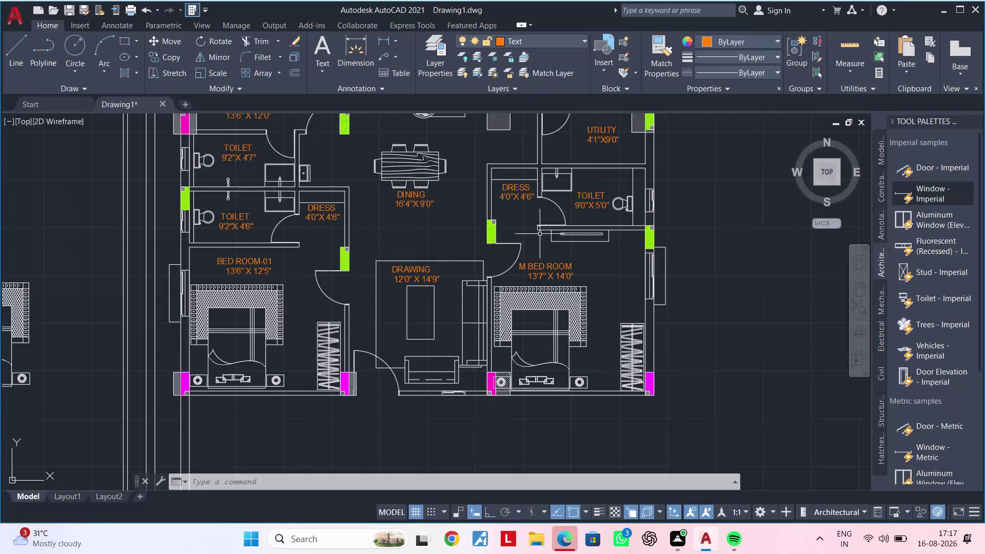
Pan the floor plan toward the Bed Room-02 area and clear any active command.
middle_drag(421, 238, 437, 340)
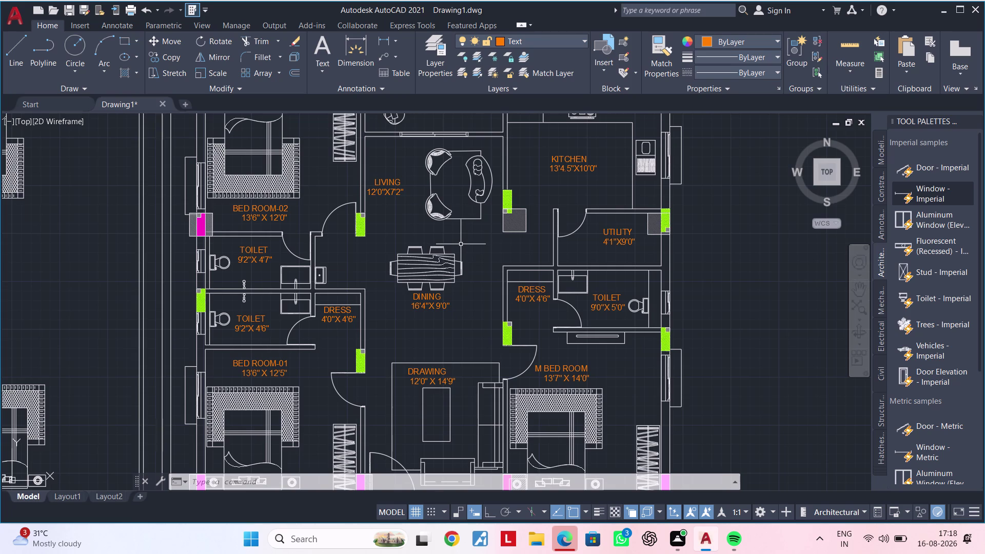
middle_drag(460, 220, 446, 181)
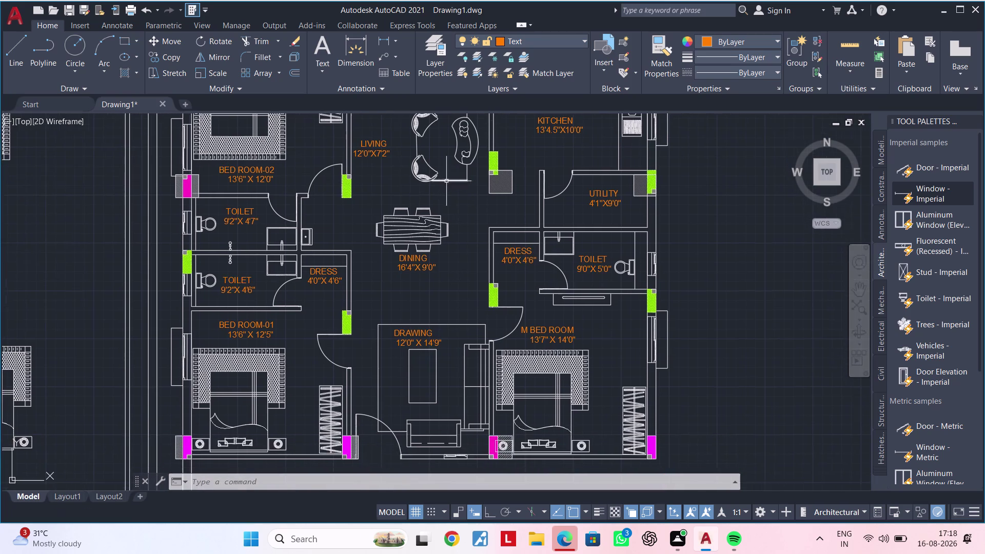
scroll(down, 3)
middle_drag(450, 196, 431, 259)
scroll(up, 3)
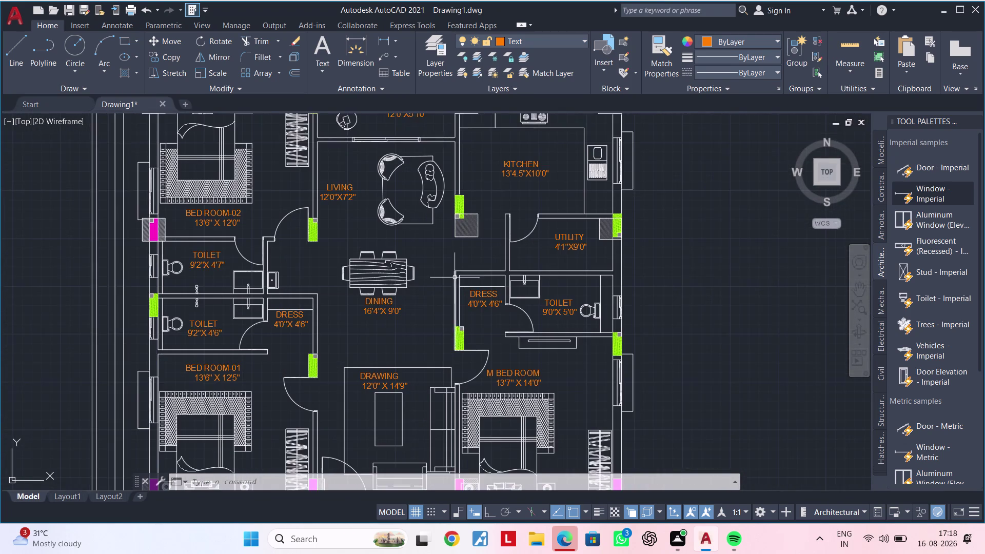
middle_drag(451, 277, 467, 233)
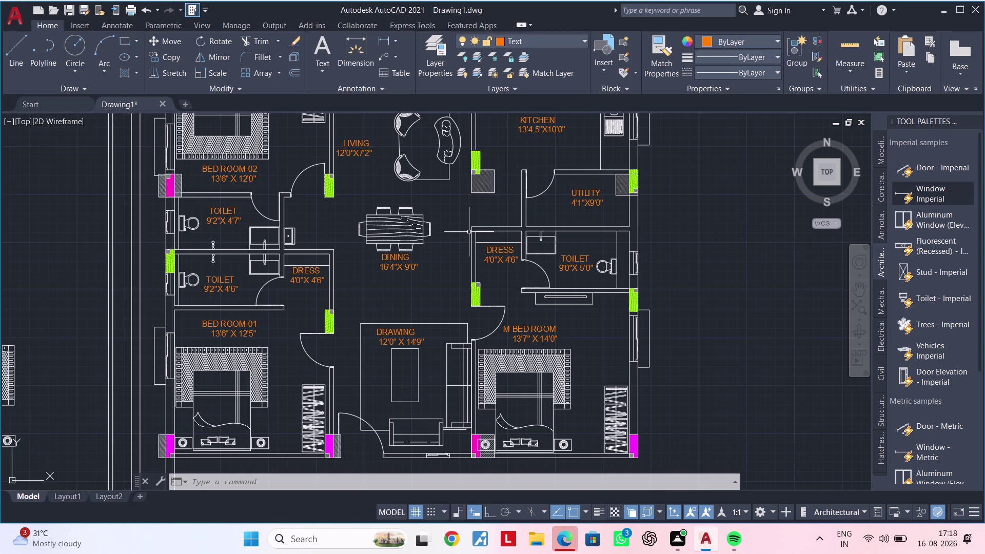
middle_drag(349, 222, 416, 240)
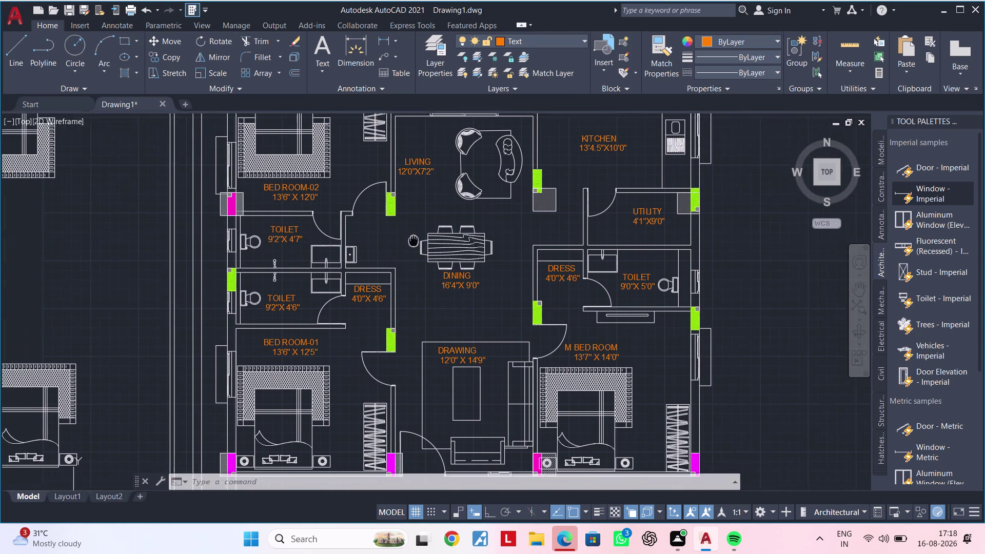
middle_drag(416, 240, 430, 238)
middle_drag(429, 237, 401, 232)
scroll(up, 3)
key(Escape)
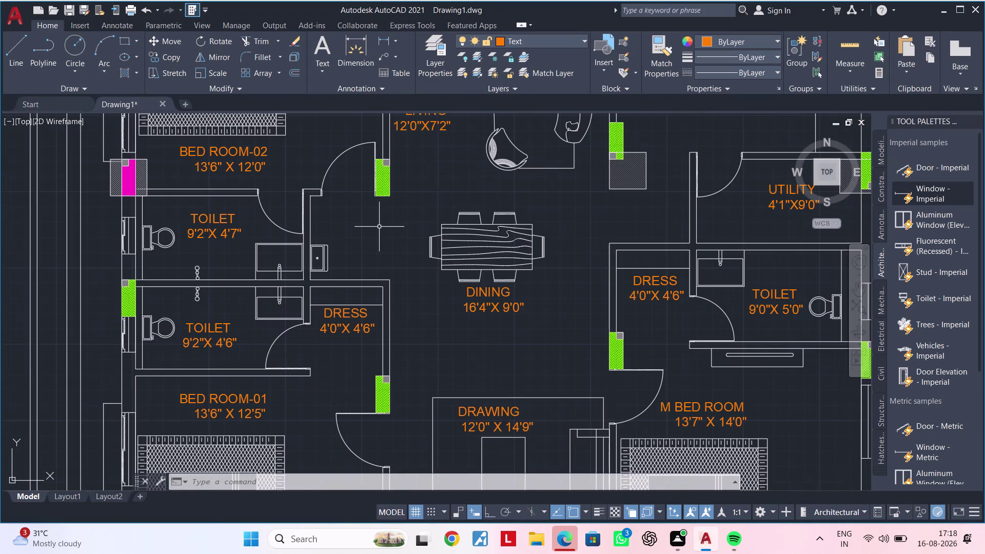
key(Escape)
key(Escape)
key(Escape)
key(Escape)
key(Escape)
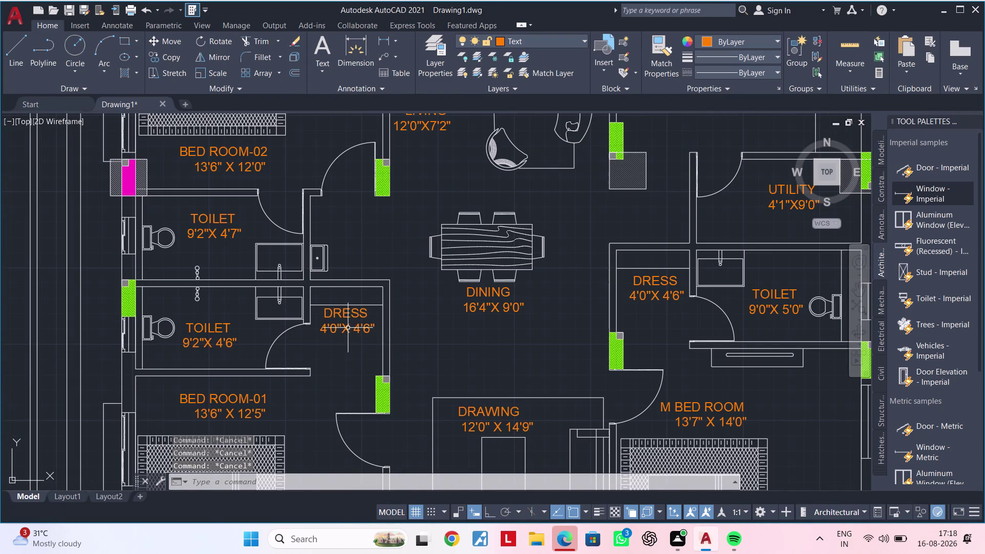
Copy the DRESS room label (CO) to beside the Bed Room-02 door.
click(346, 317)
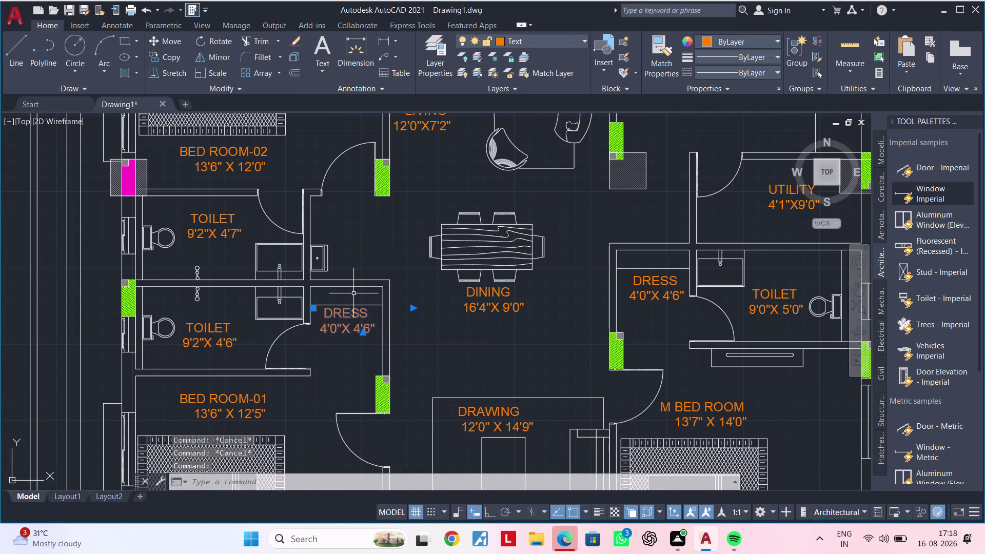
text(CO)
key(space)
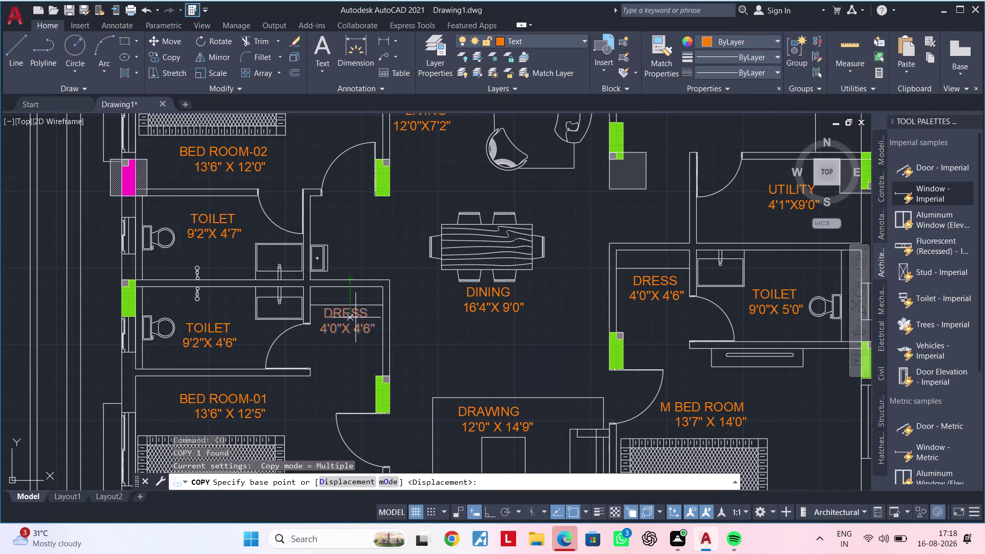
click(352, 323)
scroll(up, 3)
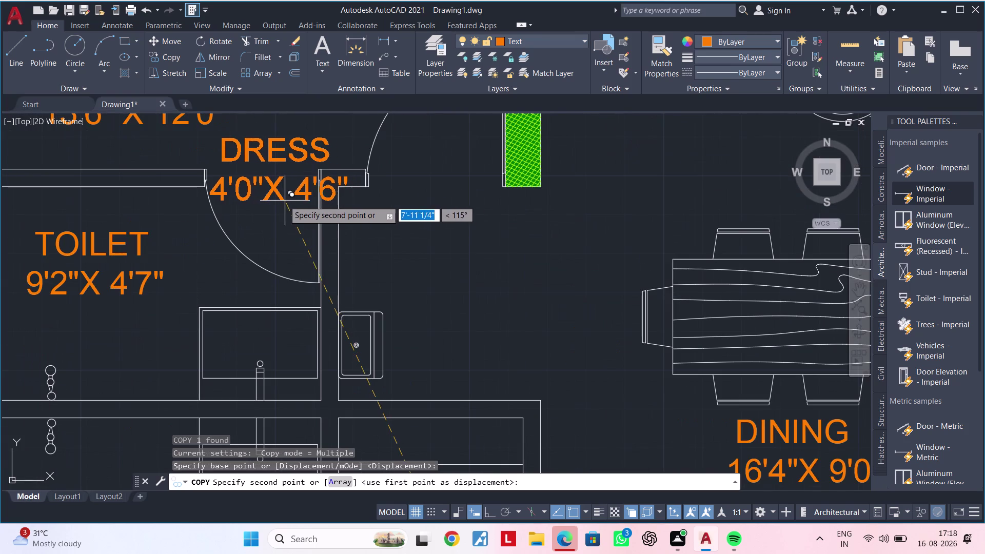
click(281, 199)
key(Escape)
key(Escape)
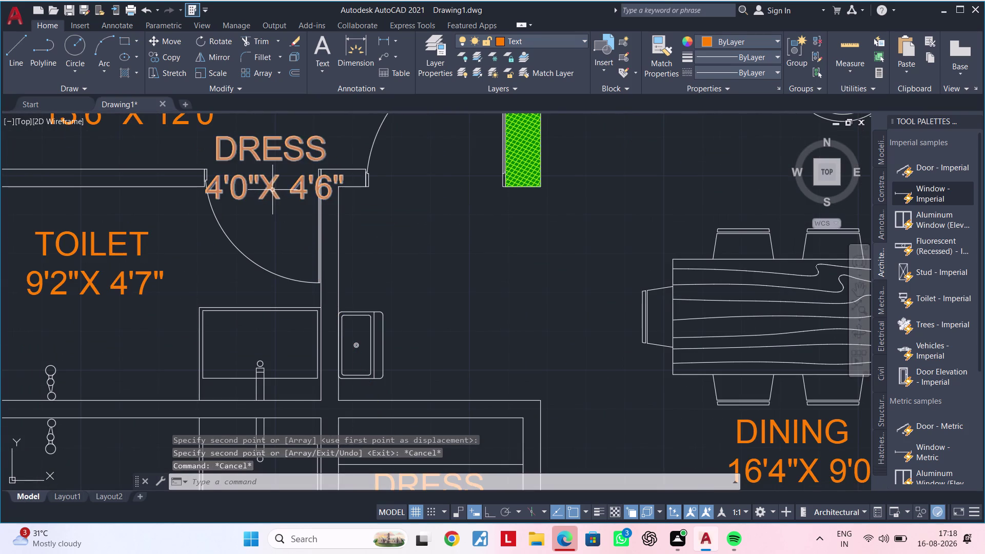
Edit the copied label's text to read 'D2'.
double_click(272, 189)
click(344, 187)
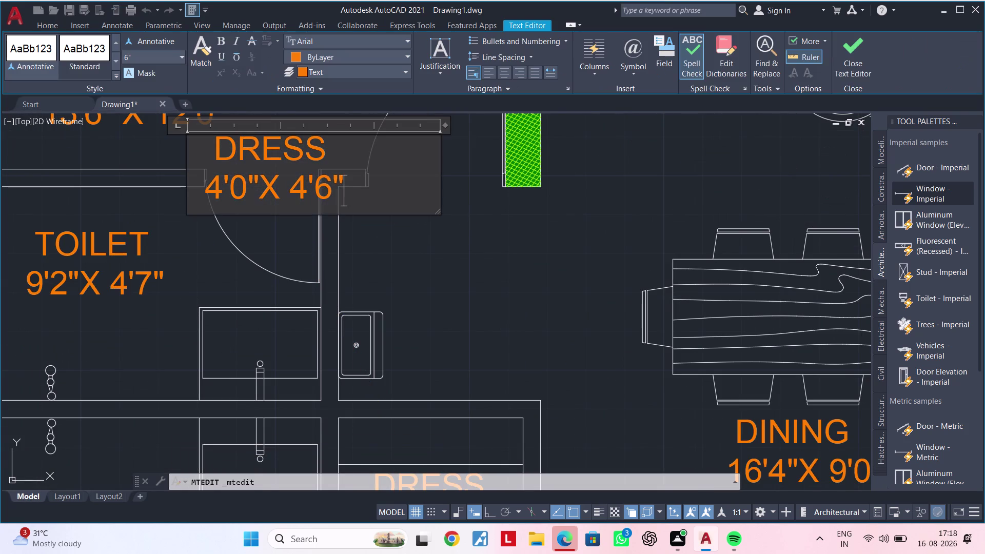
key(BackSpace)
key(BackSpace)
key(BackSpace)
key(BackSpace)
key(BackSpace)
key(BackSpace)
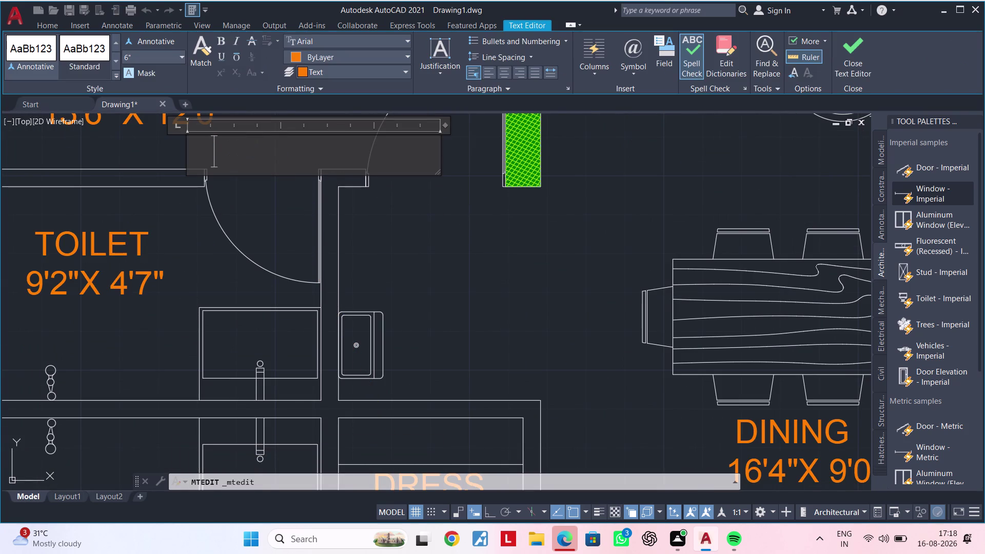
key(d)
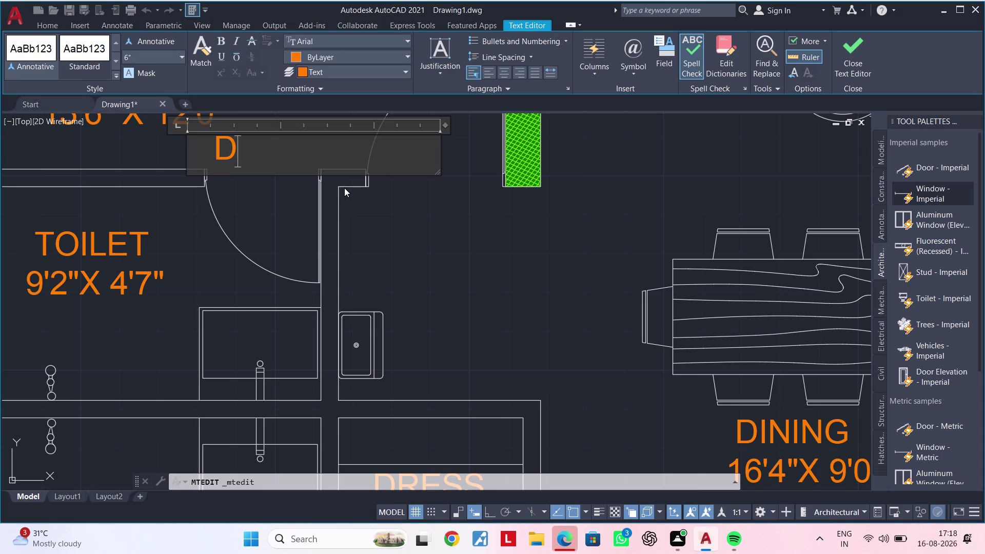
key(2)
click(289, 228)
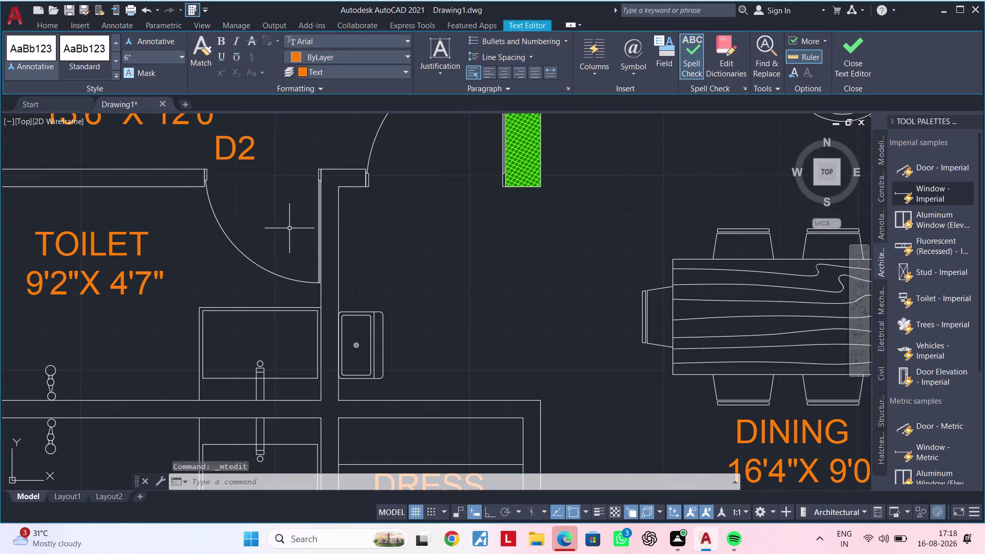
middle_drag(286, 213, 301, 279)
Move the D2 label into the Bed Room-02 door opening.
click(248, 217)
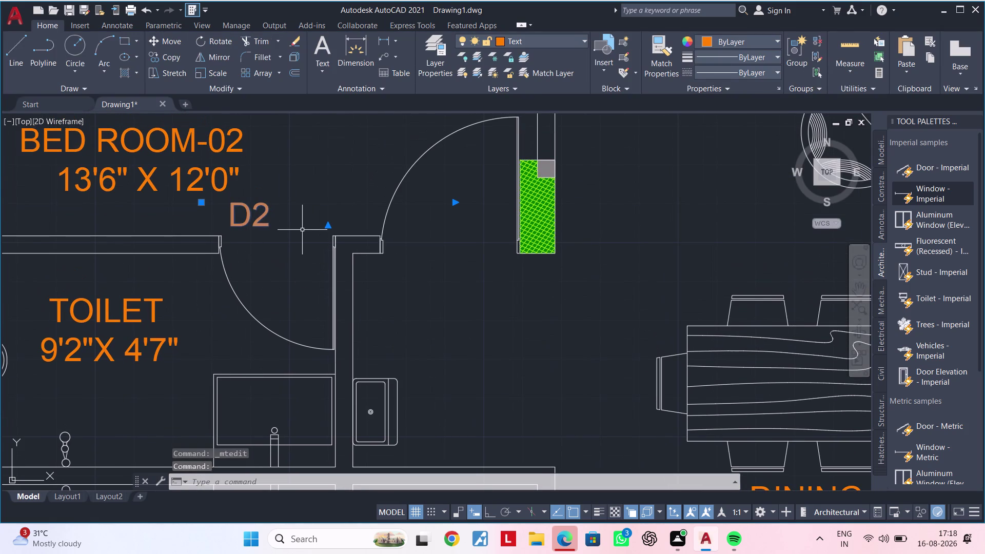
text(M)
key(space)
click(250, 218)
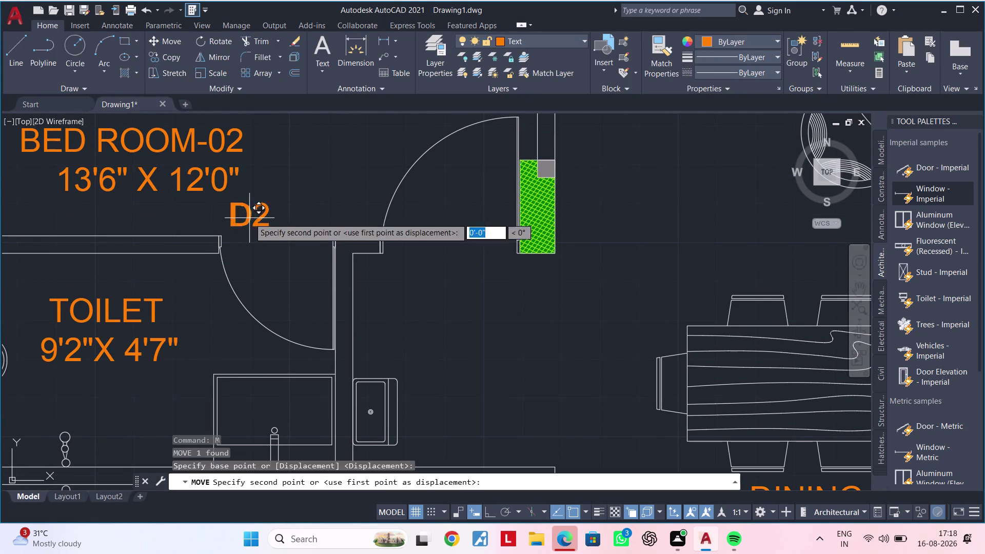
click(279, 241)
key(Escape)
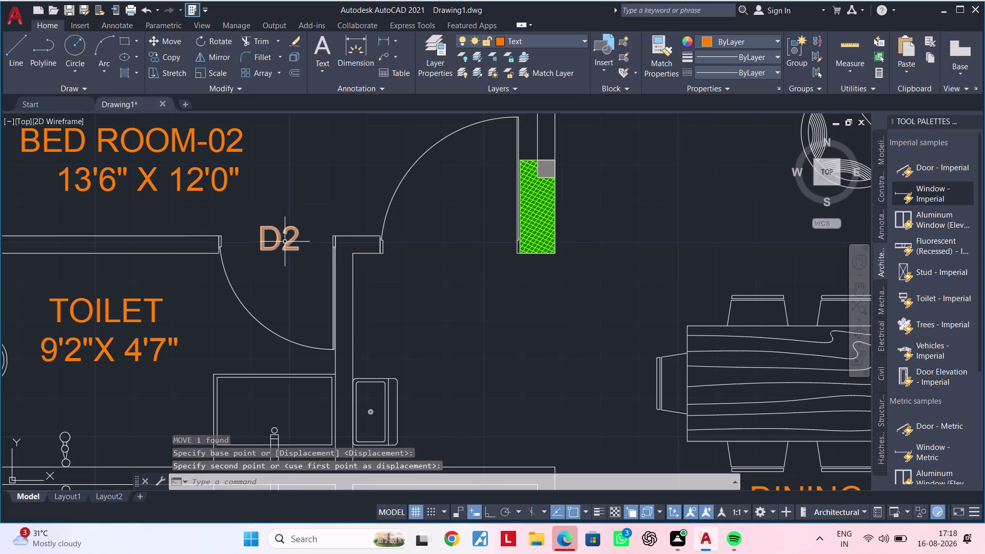
key(Escape)
Draw a circle centred on the D2 label to ring it.
text(C)
key(space)
click(282, 241)
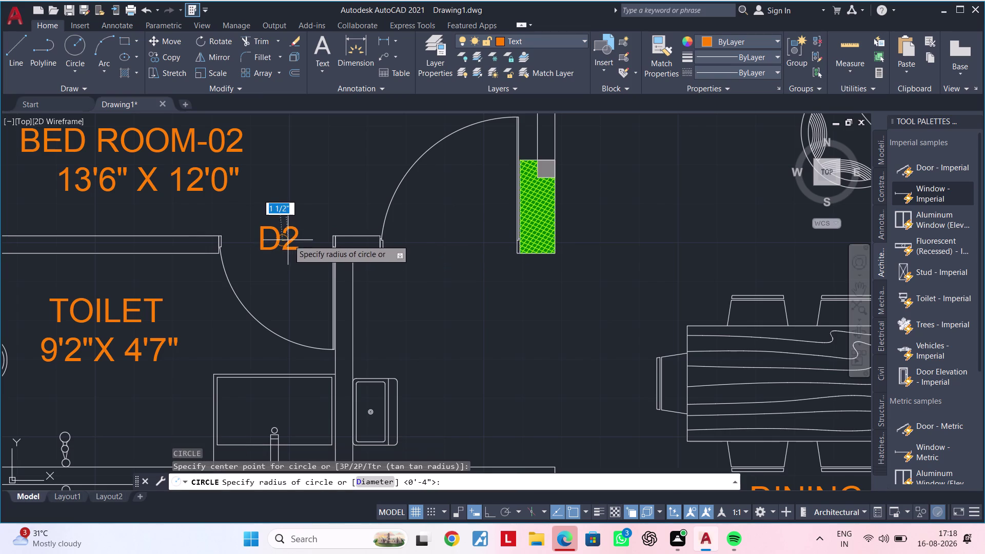
click(316, 239)
key(Escape)
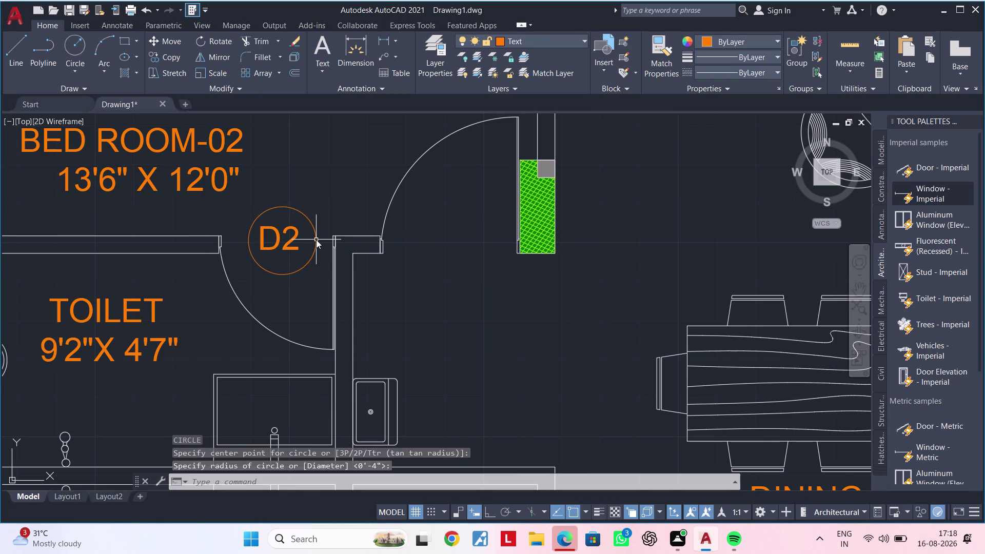
key(Escape)
middle_drag(308, 257, 290, 271)
key(Escape)
key(Escape)
Select the D2 text and circle, then start and cancel a block.
click(275, 257)
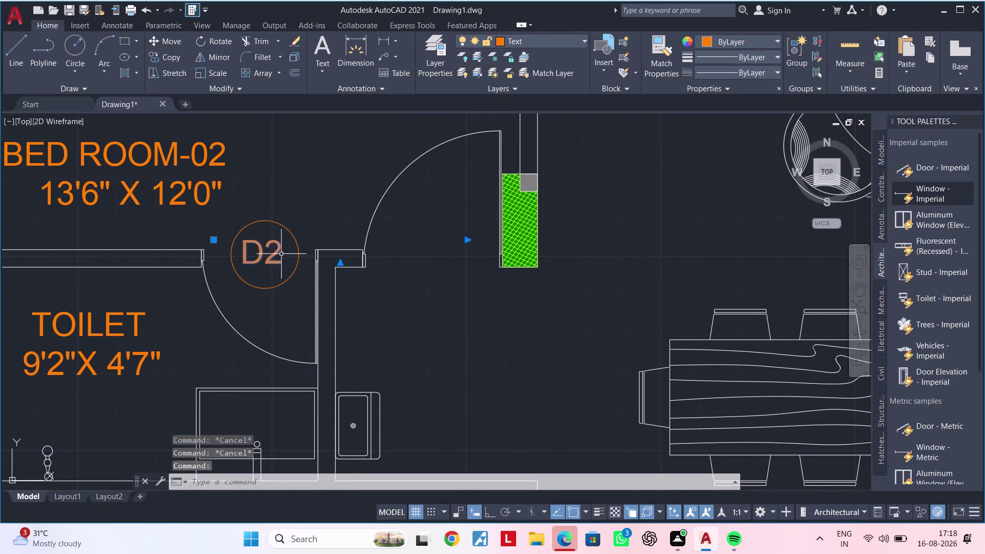
click(295, 239)
scroll(down, 3)
middle_drag(321, 226, 330, 198)
text(B)
key(space)
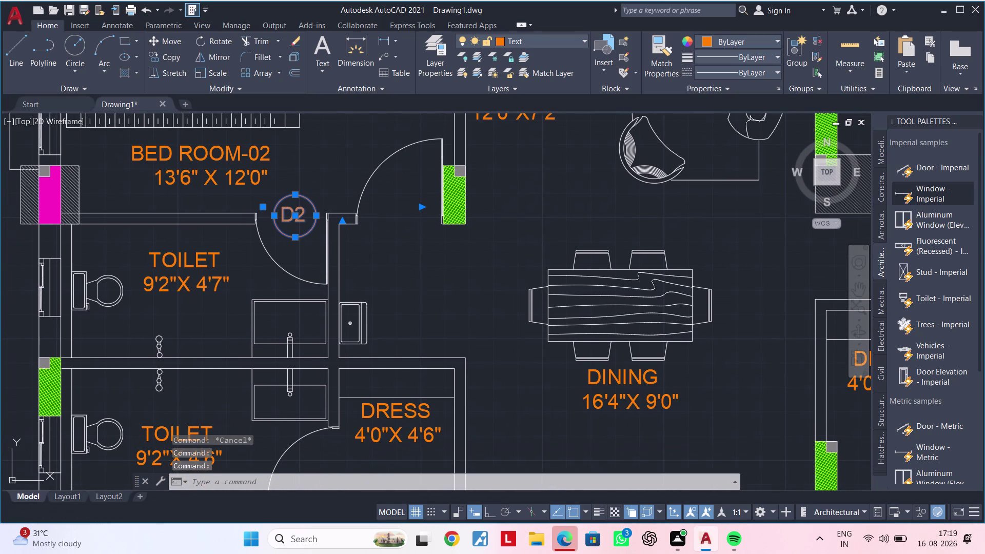
key(Escape)
key(Escape)
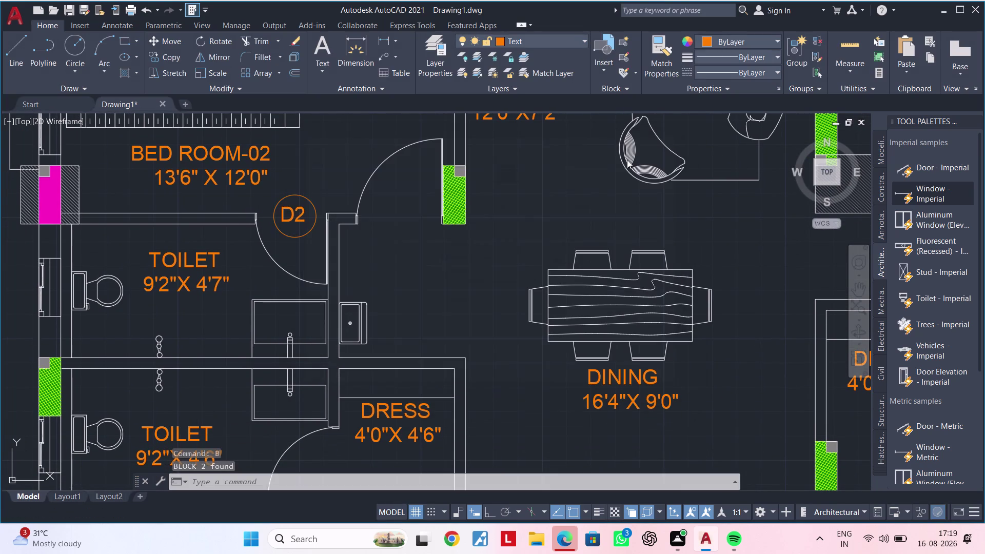
Try joining the D2 text and circle, then reselect both together.
click(322, 180)
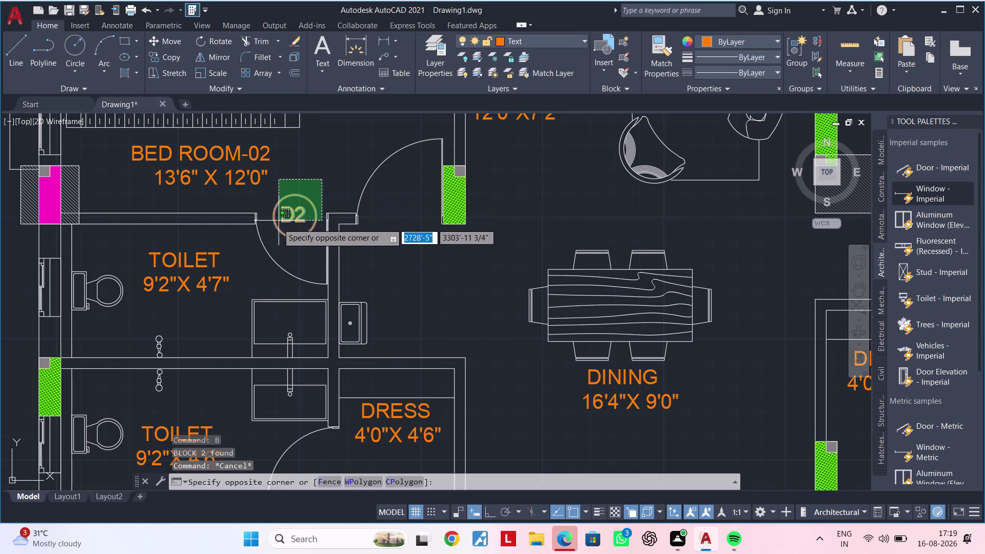
click(272, 241)
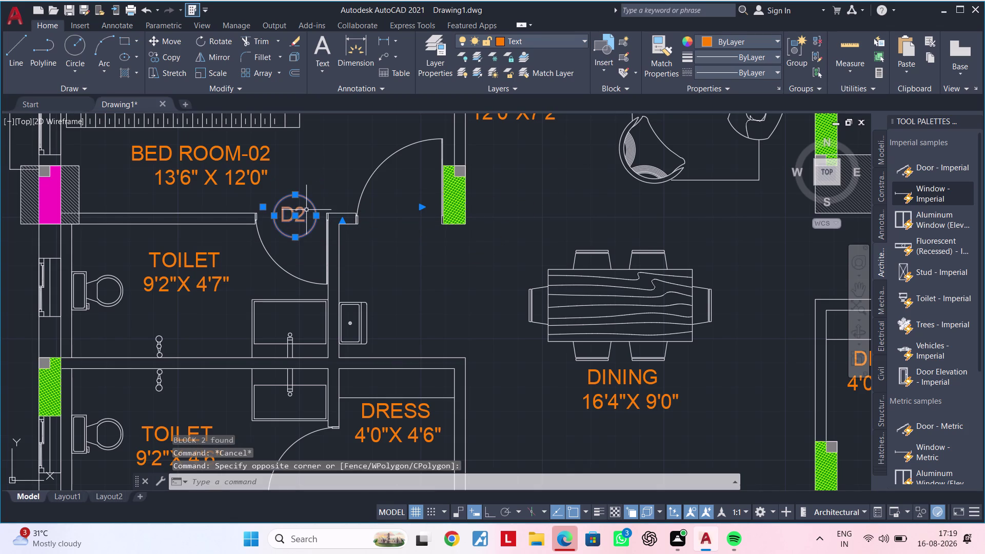
text(J)
key(space)
click(325, 182)
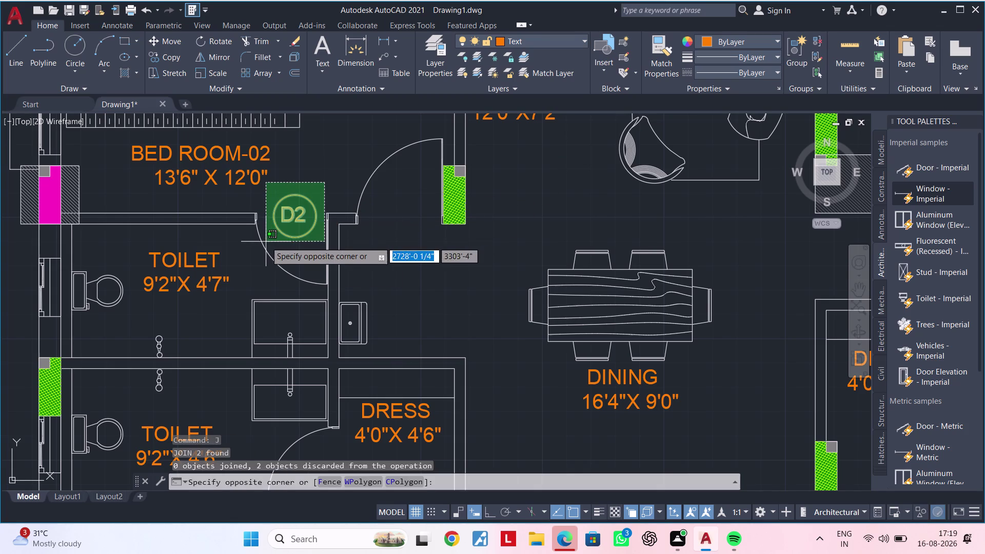
click(273, 239)
scroll(down, 3)
middle_drag(334, 195, 308, 207)
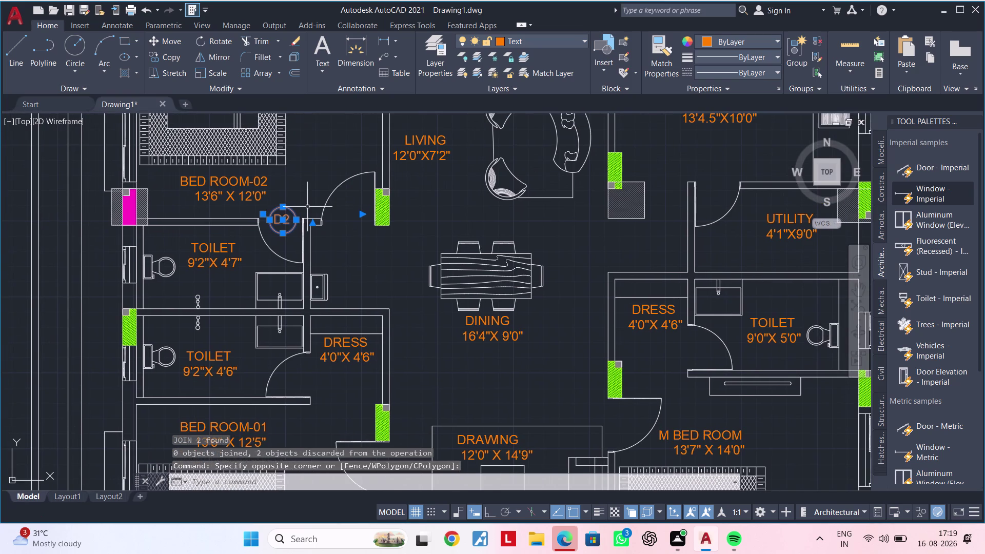
key(Escape)
middle_click(301, 212)
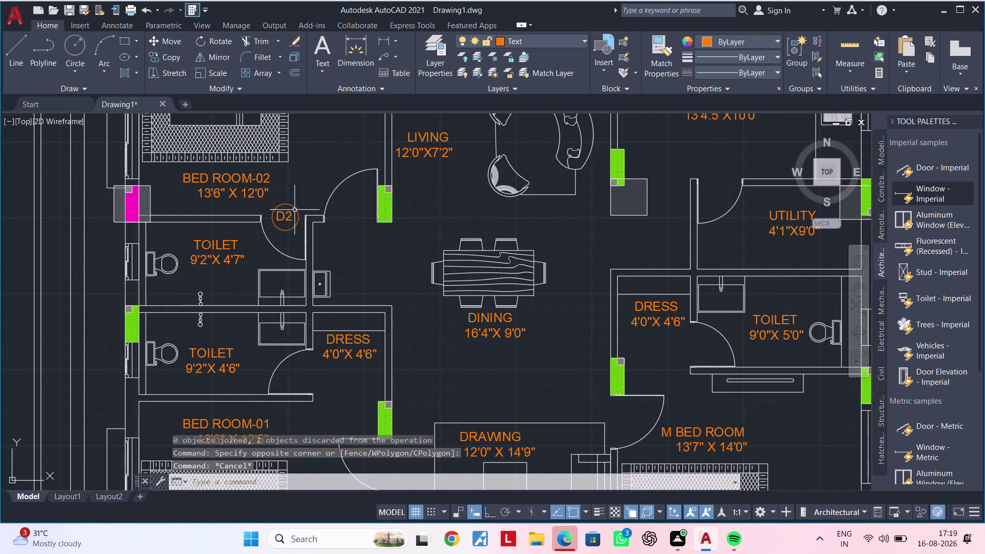
click(291, 212)
click(295, 207)
middle_drag(323, 193, 310, 194)
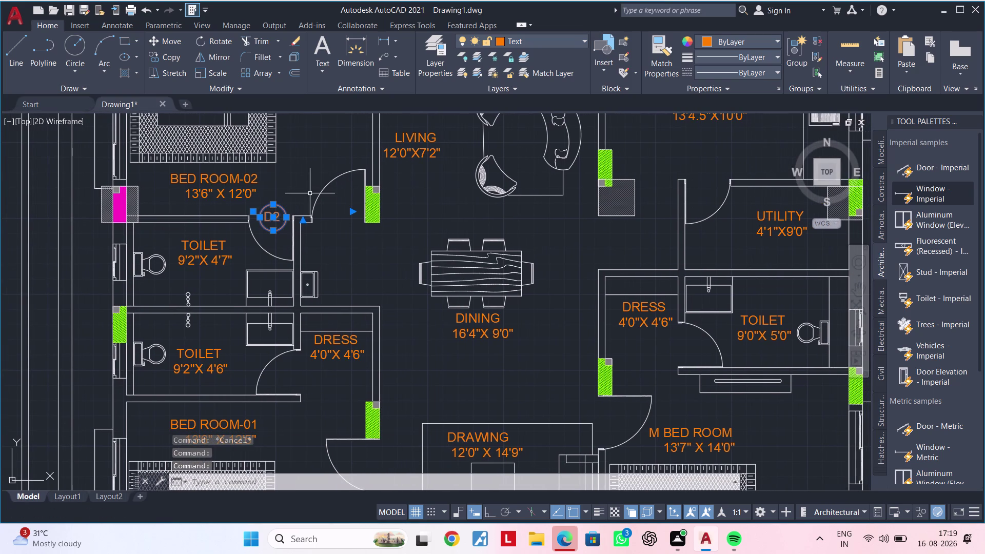
Copy the D2 tag from its circle edge to the living room door.
key(m)
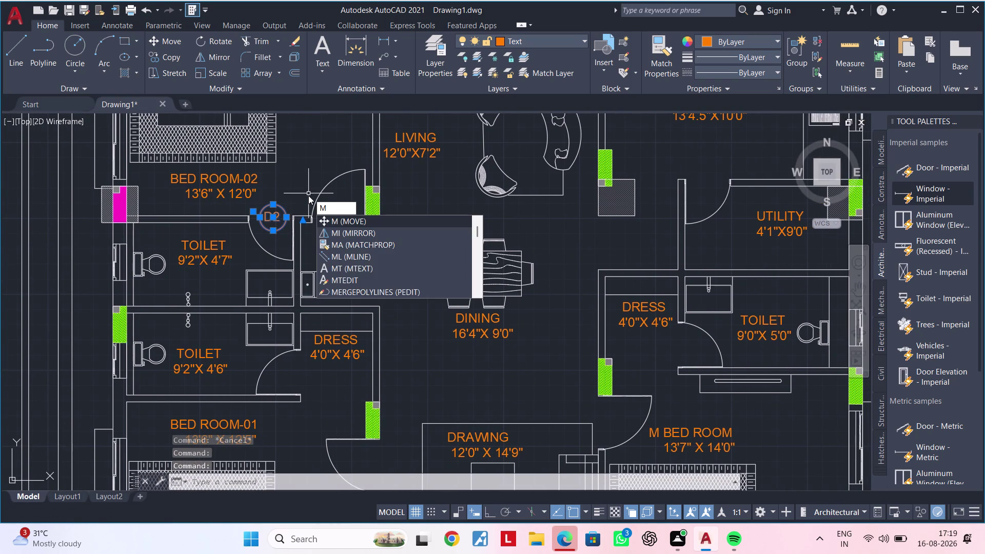
key(BackSpace)
key(c)
text(O)
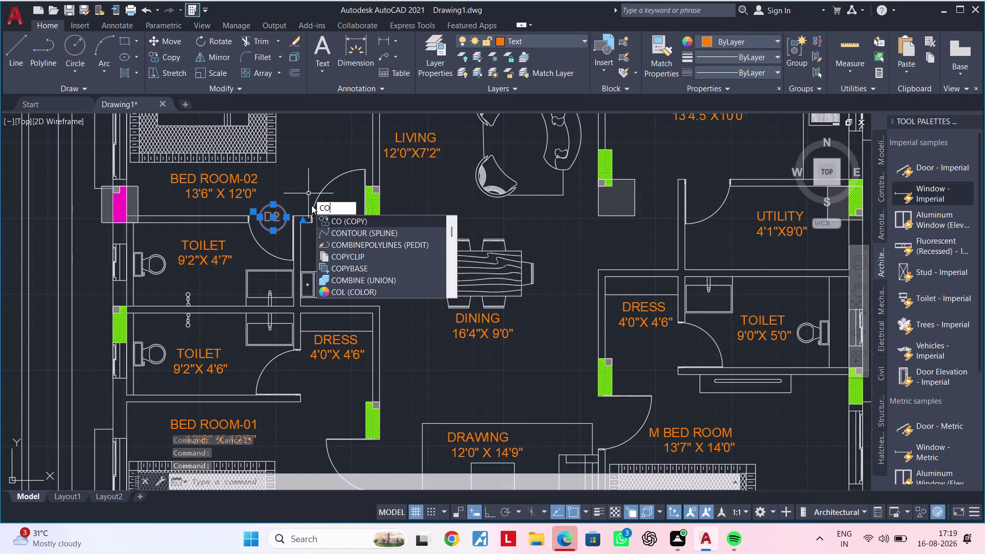
key(space)
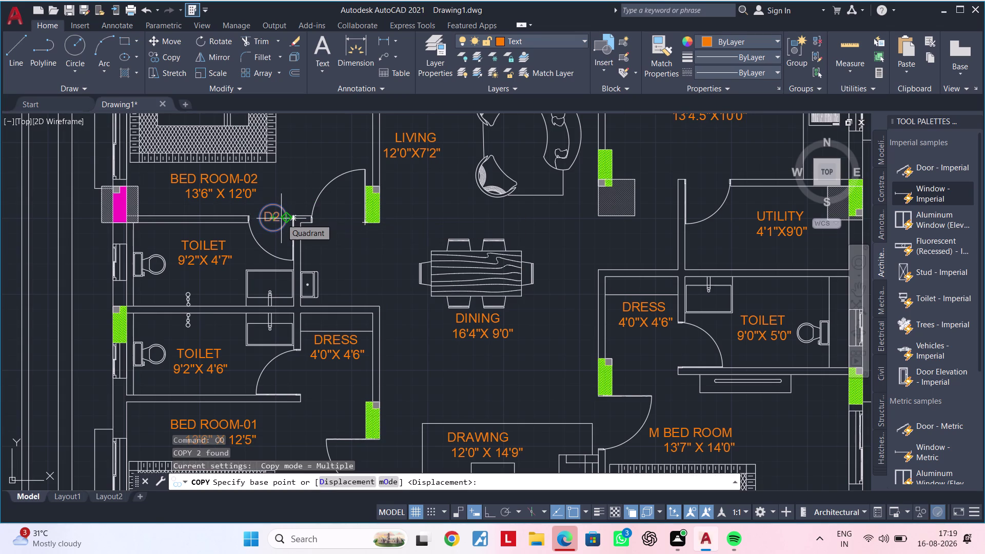
click(280, 222)
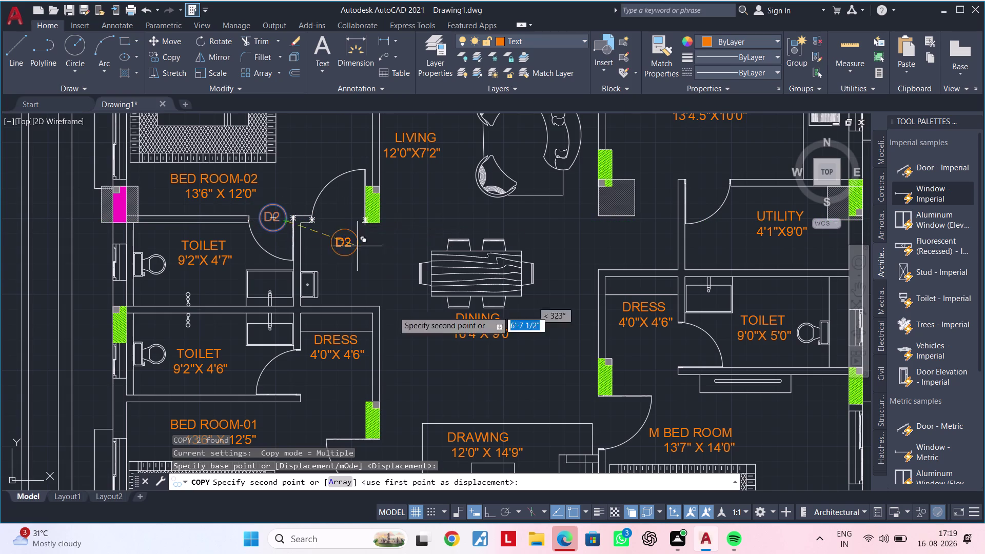
scroll(up, 3)
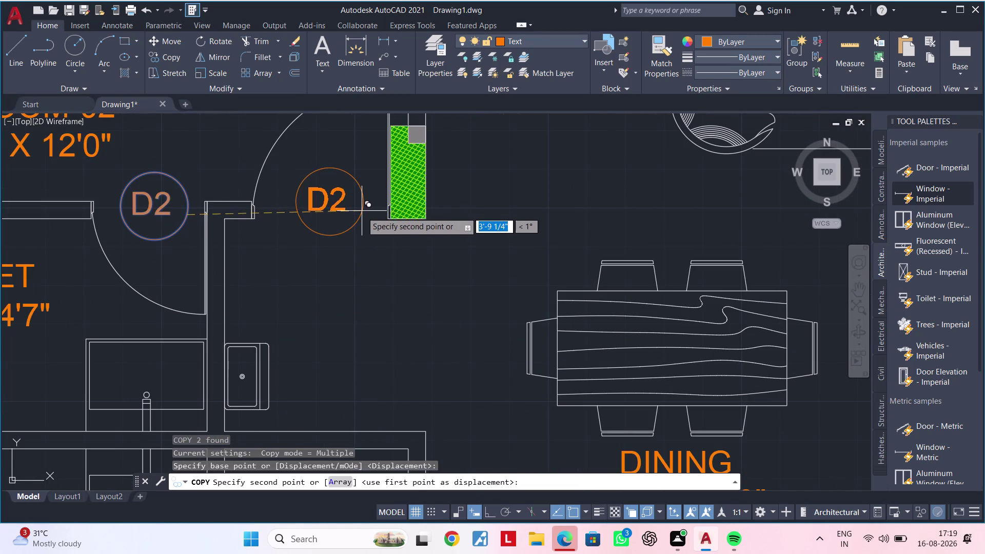
click(363, 213)
Place D2 tag copies at the dress room, drawing room and M Bed Room doors.
middle_drag(375, 294, 386, 204)
scroll(down, 3)
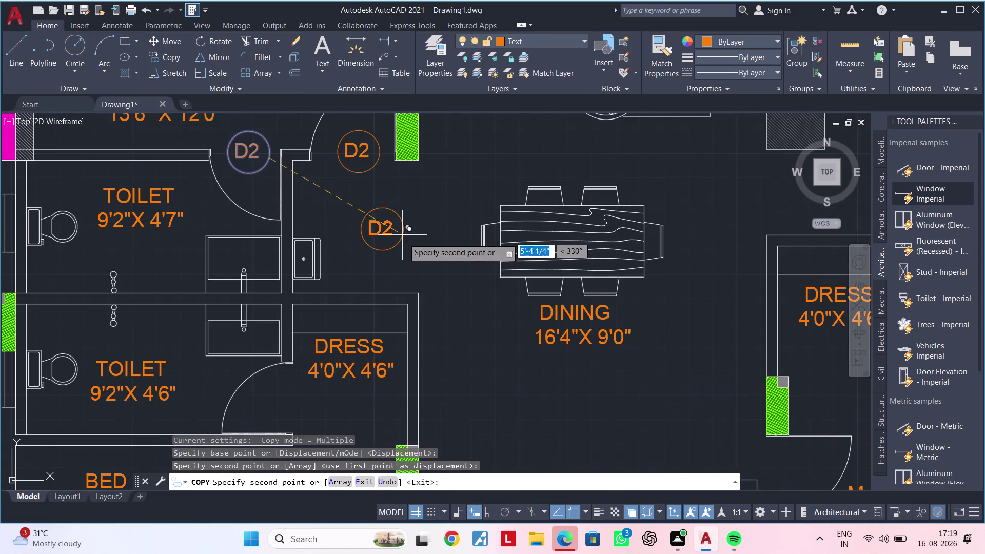
middle_drag(410, 265, 425, 135)
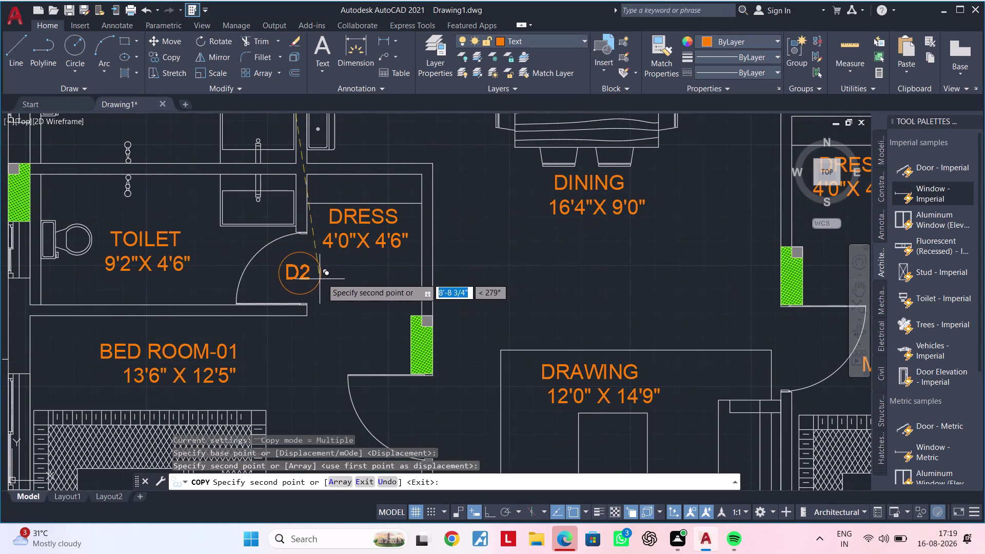
click(323, 277)
scroll(down, 3)
middle_drag(360, 305, 360, 203)
scroll(up, 3)
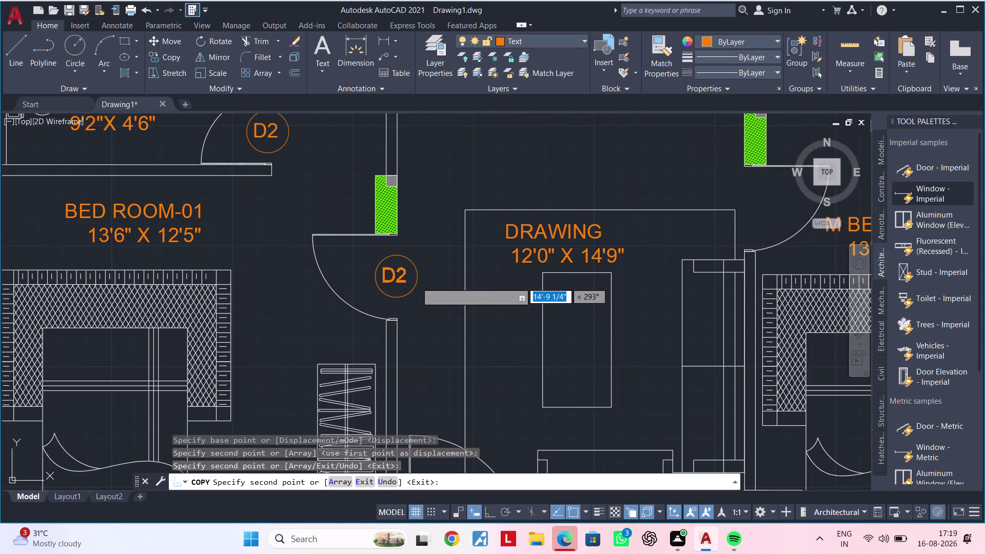
click(416, 282)
scroll(down, 3)
middle_drag(440, 275, 241, 254)
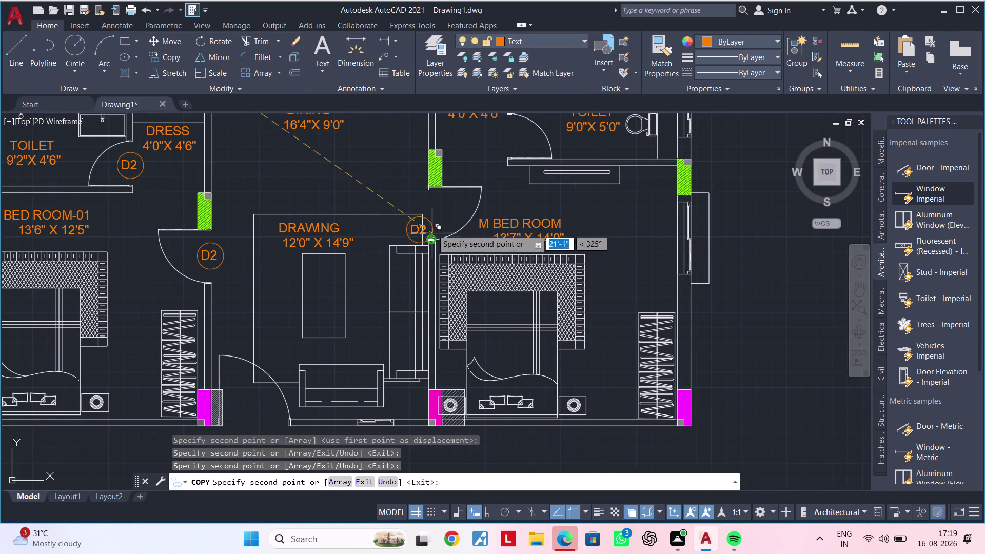
scroll(up, 3)
click(458, 211)
Place D2 tag copies at the dress-toilet, utility and drawing room entrance doors.
middle_drag(465, 203, 463, 400)
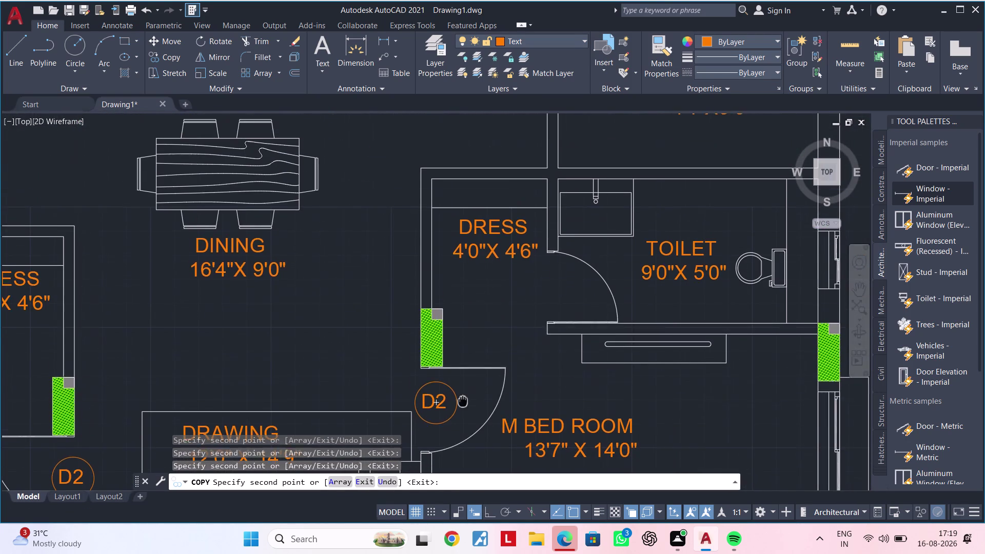
middle_drag(463, 400, 463, 401)
click(570, 298)
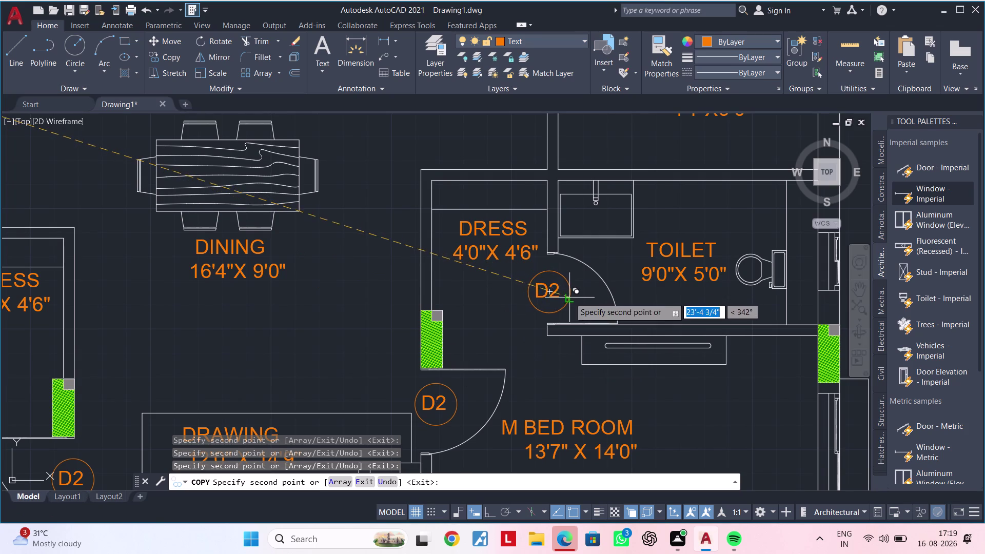
scroll(down, 3)
middle_drag(537, 284, 408, 375)
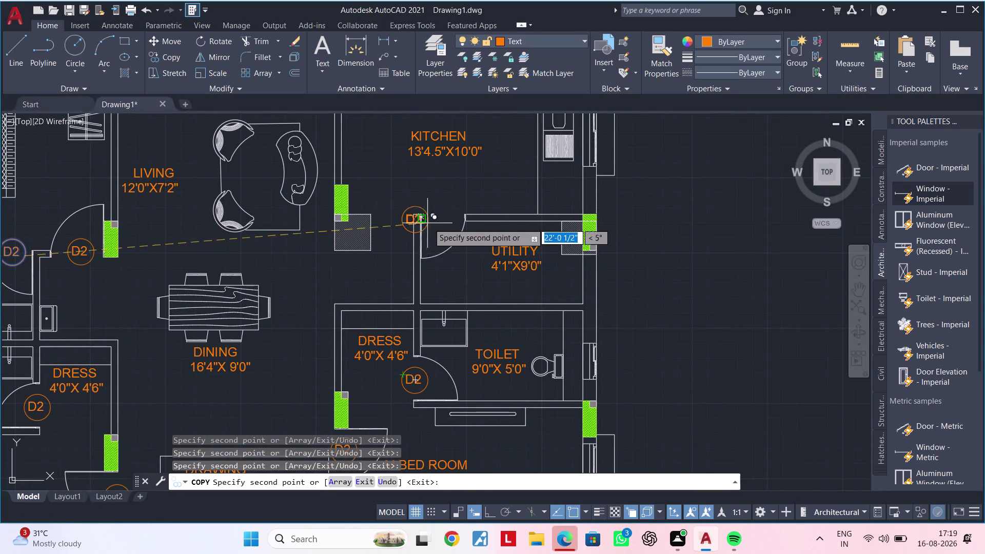
scroll(up, 3)
click(457, 224)
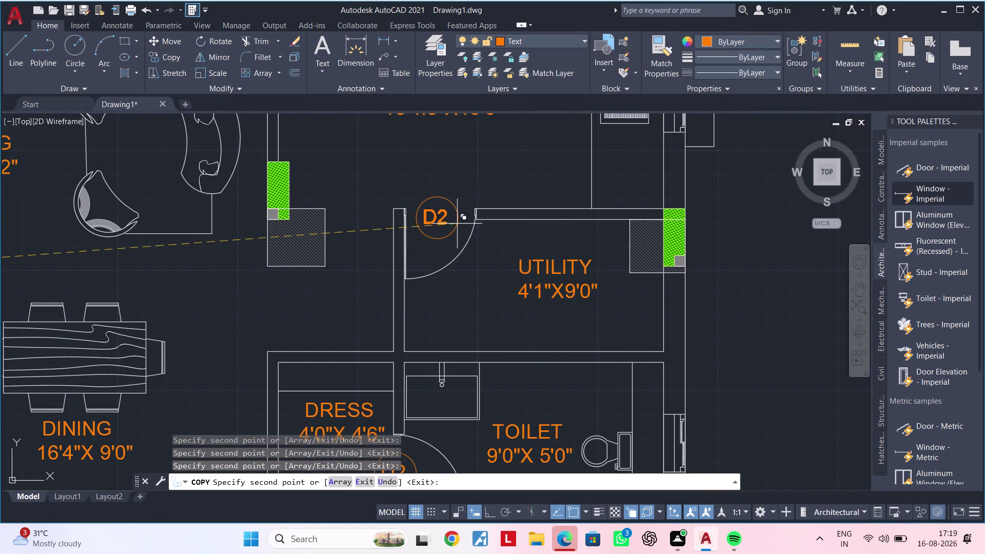
scroll(down, 3)
middle_drag(411, 261, 469, 162)
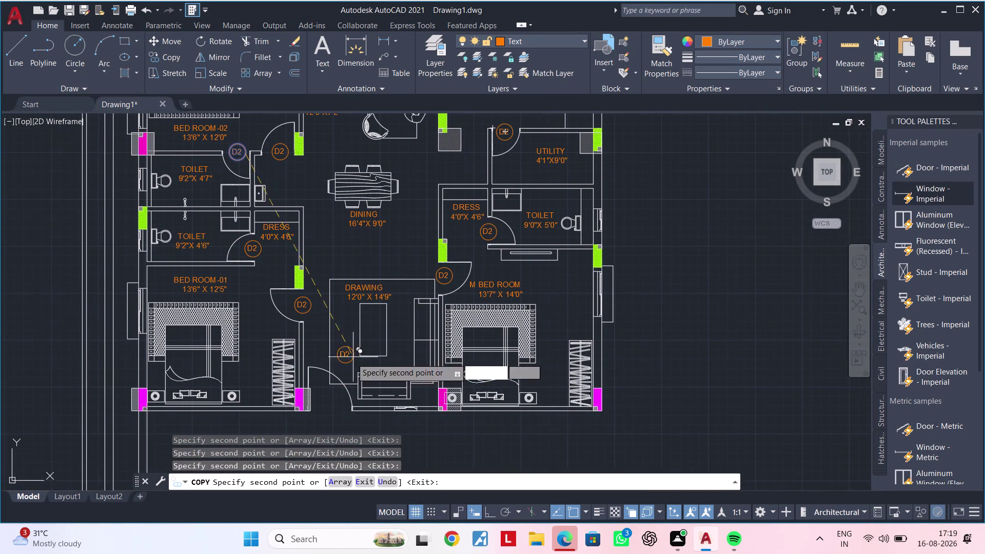
middle_drag(409, 290, 439, 256)
scroll(up, 3)
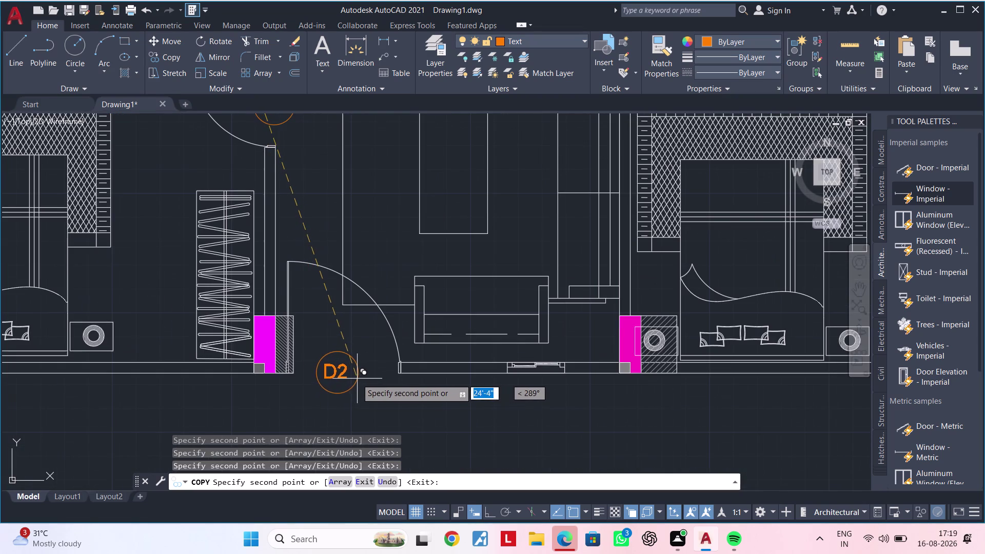
click(356, 379)
Place a final D2 tag below the bottom wall opening and end copying.
scroll(down, 3)
middle_drag(381, 380, 484, 334)
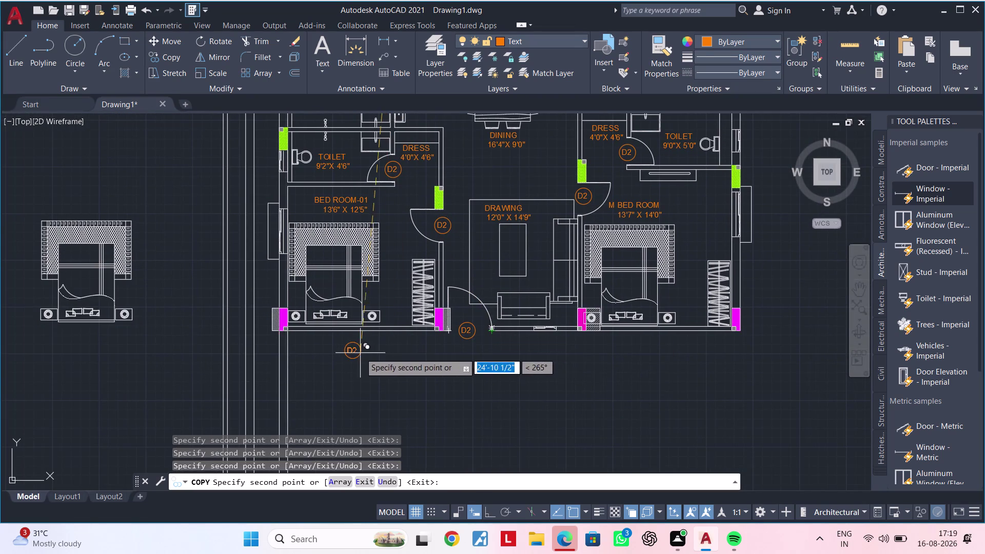
scroll(up, 3)
scroll(up, 3)
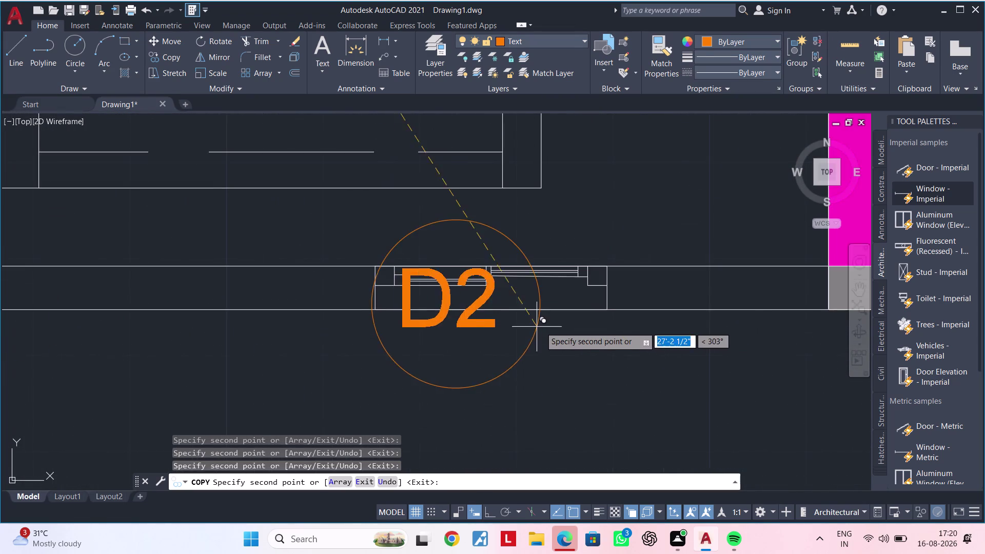
scroll(up, 3)
scroll(down, 3)
scroll(down, 3)
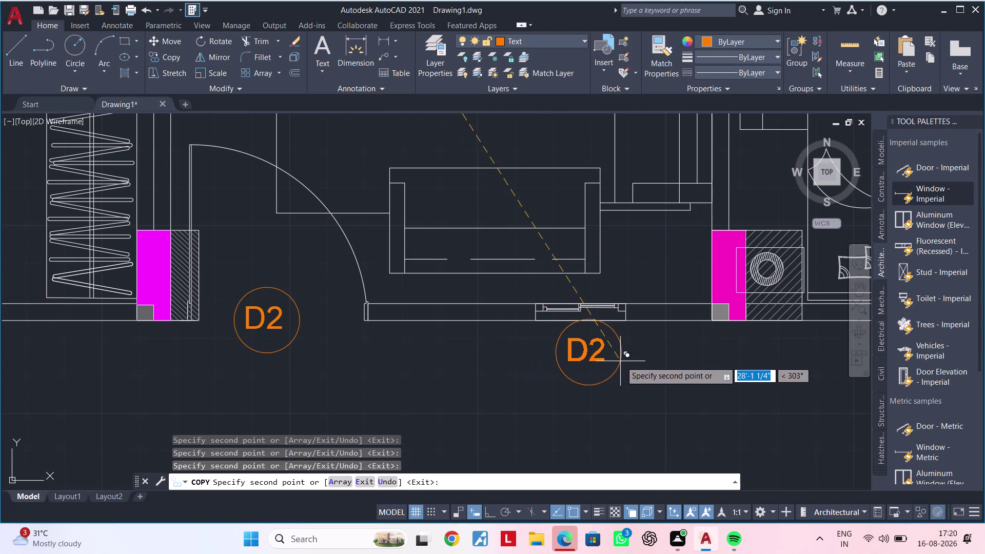
click(616, 369)
key(Escape)
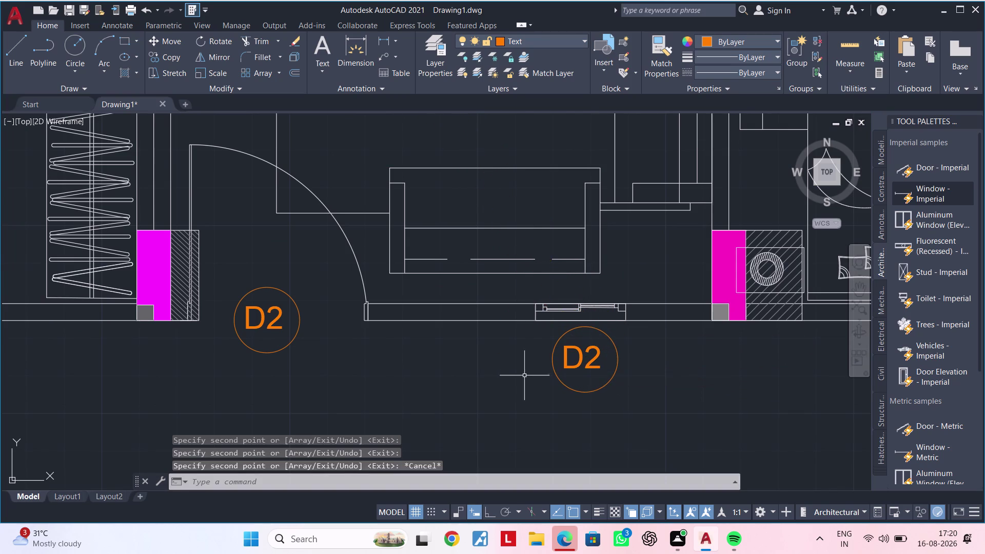
key(Escape)
scroll(down, 3)
Renumber the tag below the bottom wall to D1.
middle_drag(382, 365, 458, 364)
scroll(up, 3)
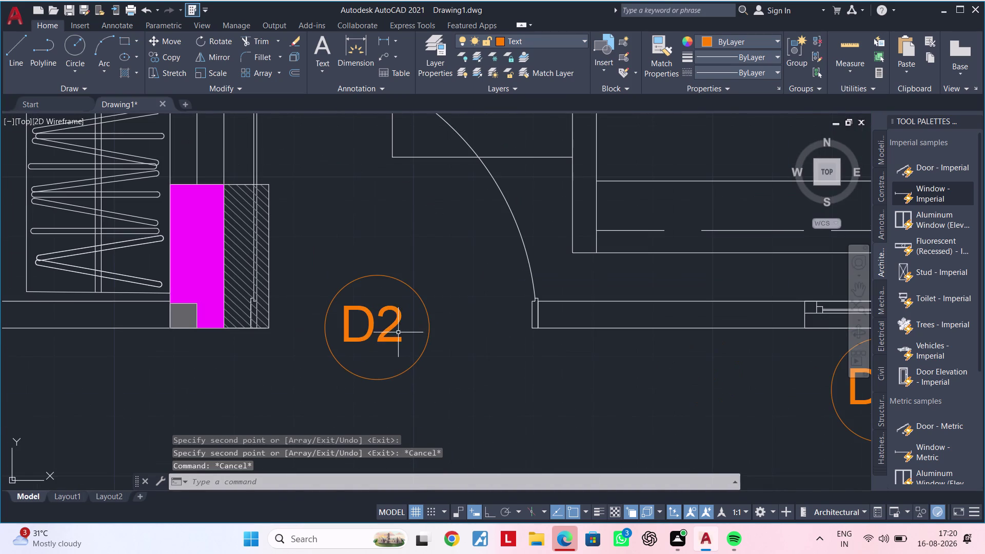
double_click(396, 330)
double_click(386, 326)
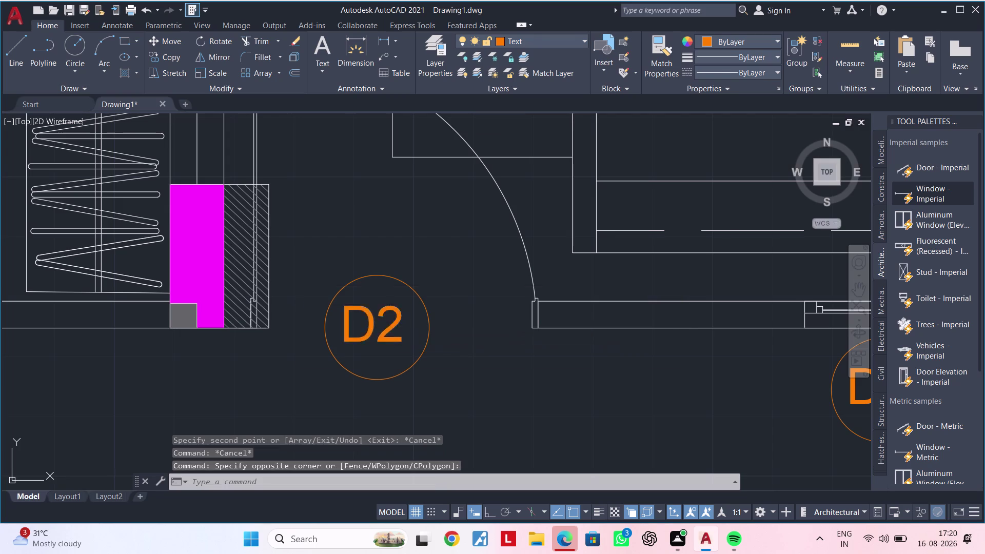
click(413, 319)
key(BackSpace)
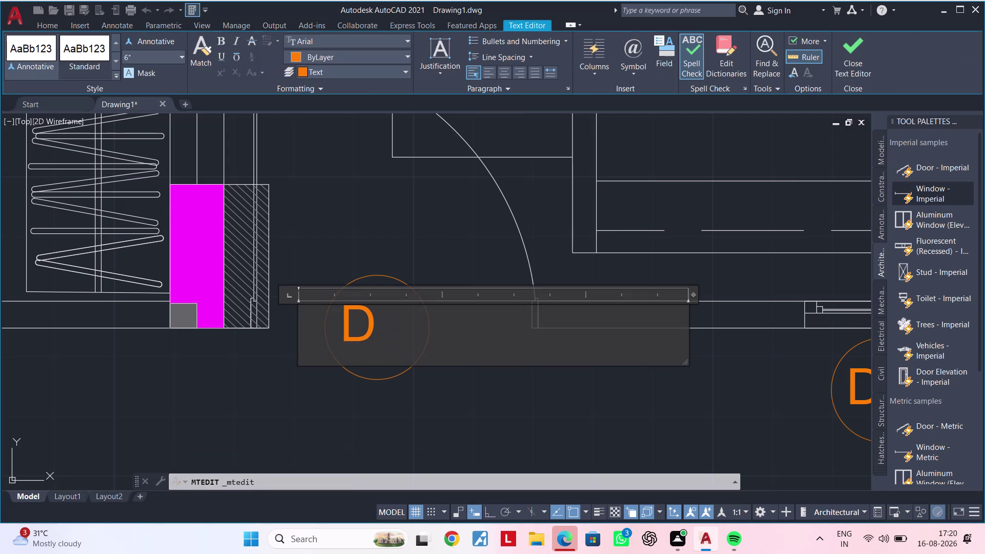
key(1)
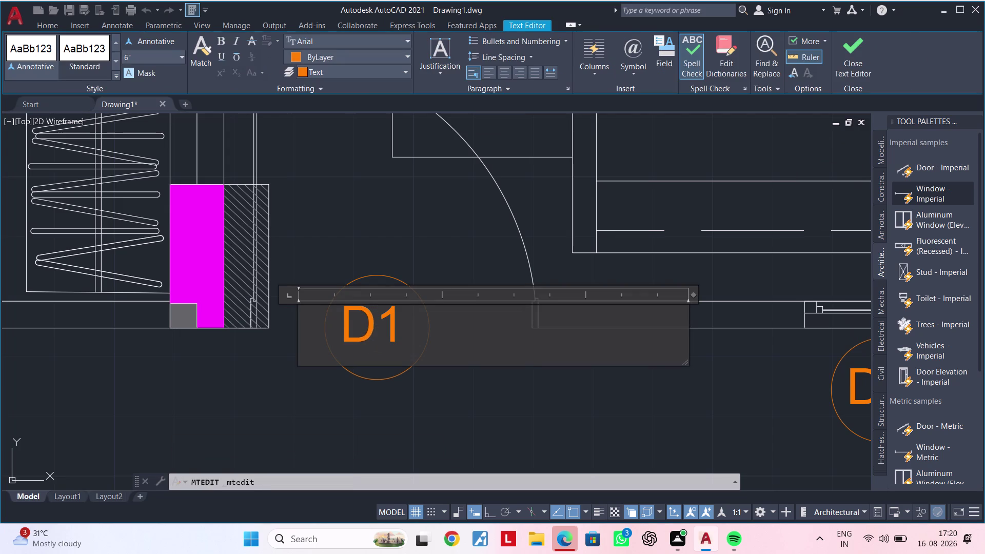
click(422, 413)
Change the right-side dress-toilet door tag to D3.
scroll(down, 3)
middle_drag(478, 367, 355, 447)
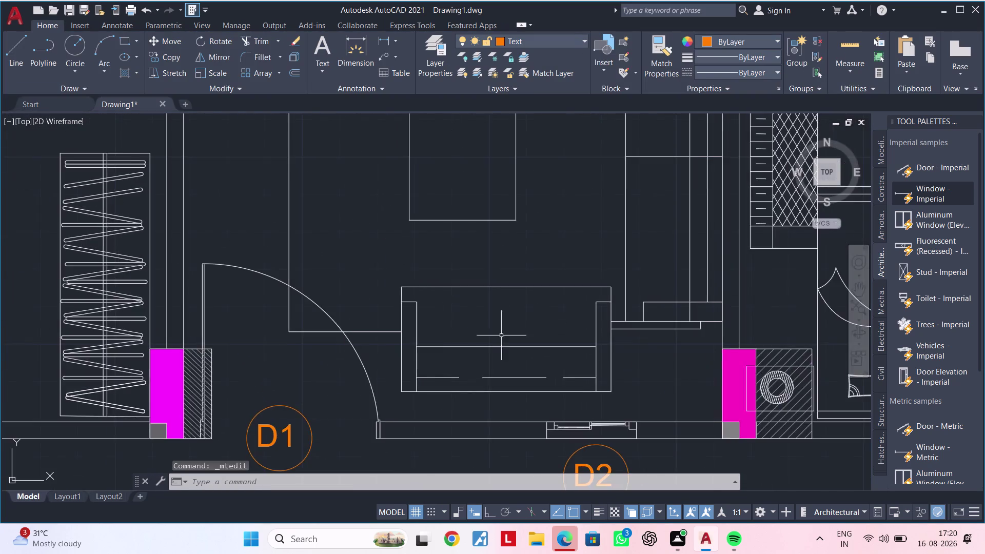
scroll(down, 3)
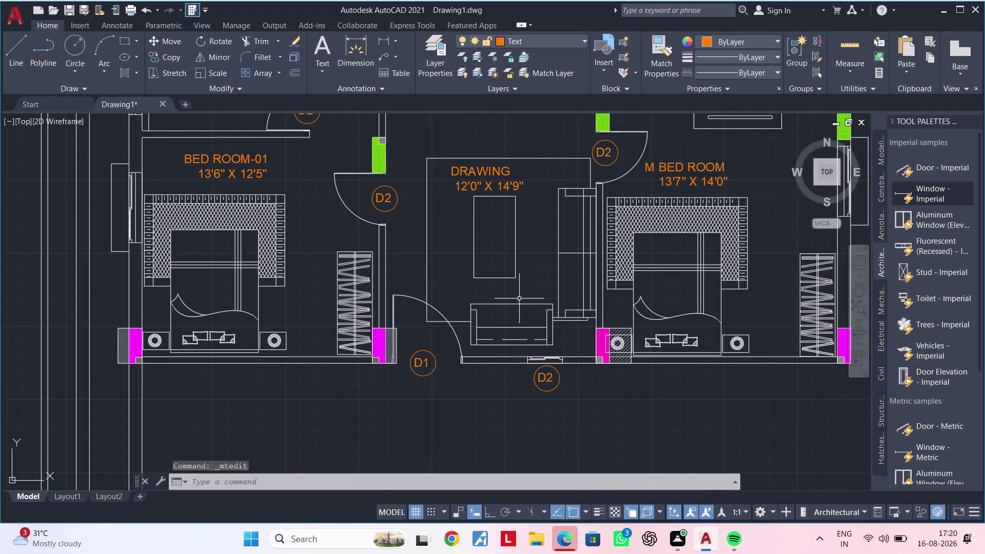
middle_drag(521, 291, 474, 411)
middle_drag(633, 253, 624, 268)
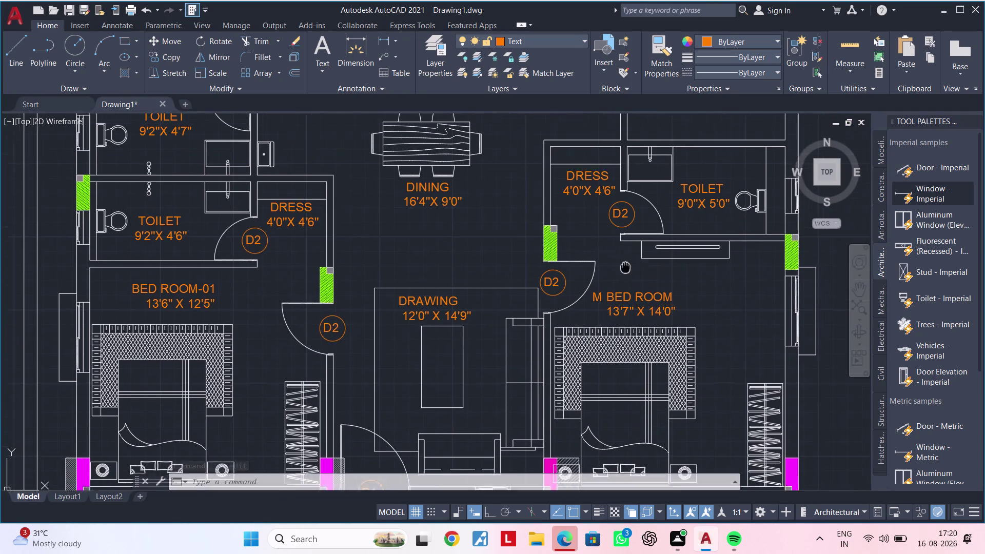
middle_drag(624, 268, 601, 292)
scroll(up, 3)
double_click(600, 227)
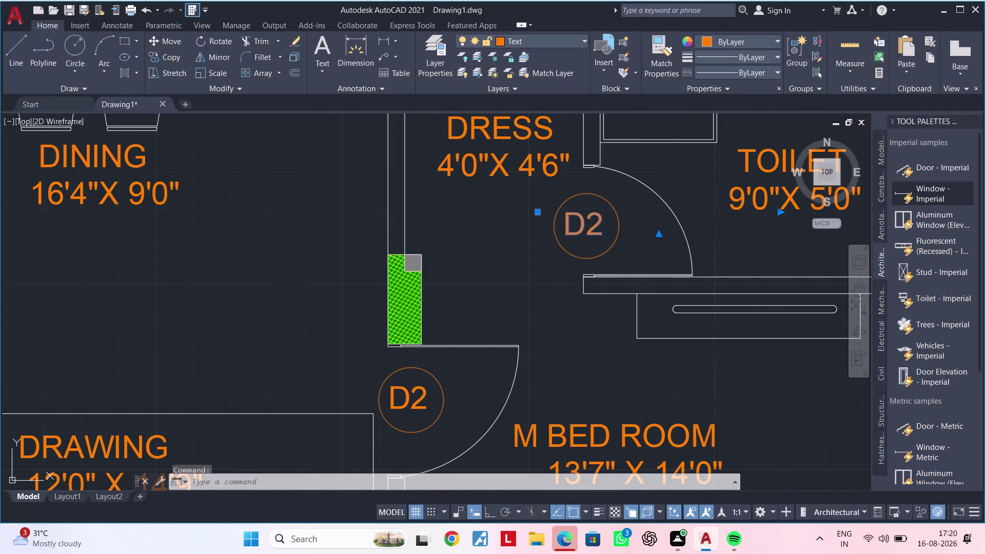
key(BackSpace)
key(3)
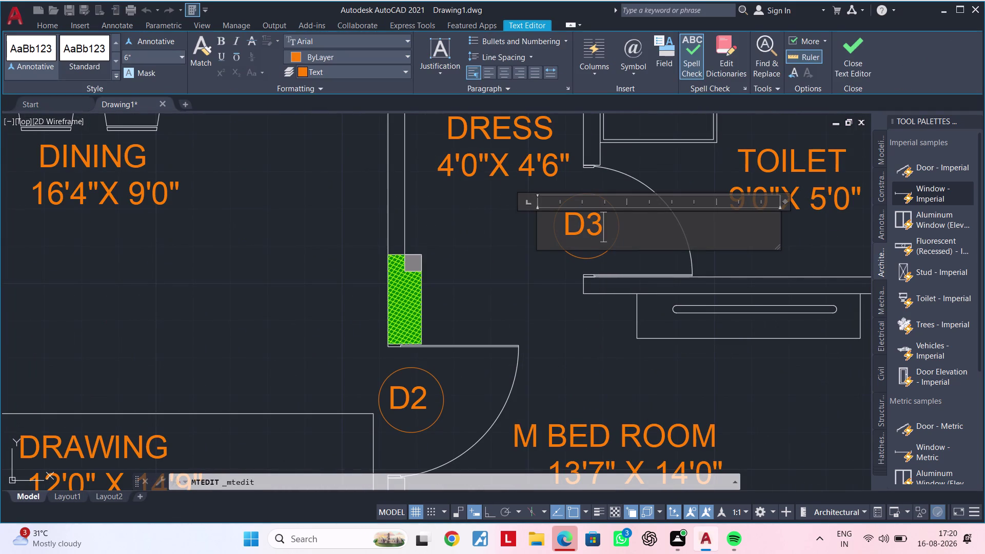
click(581, 302)
Change the utility room door tag to D3.
scroll(down, 3)
middle_drag(638, 257, 594, 362)
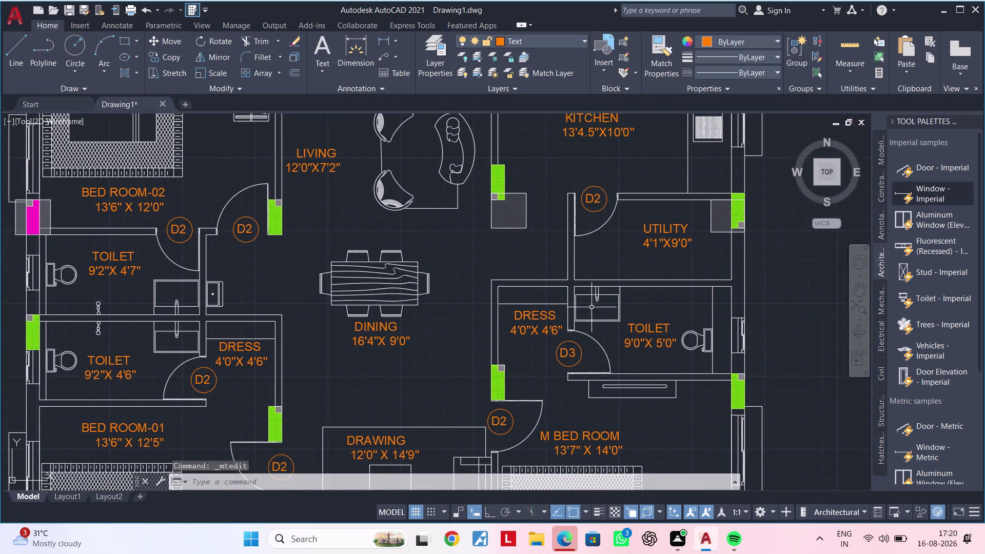
scroll(up, 3)
double_click(599, 198)
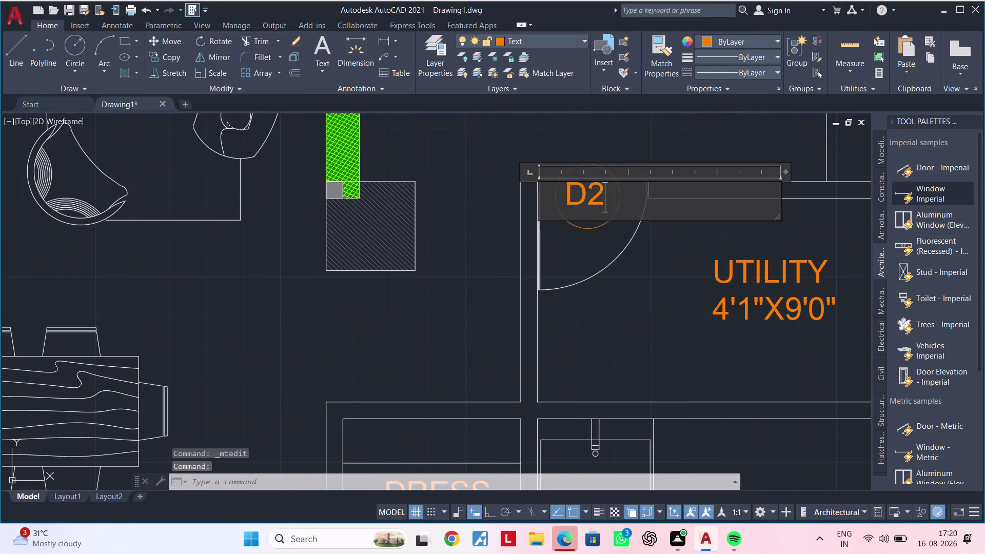
key(BackSpace)
key(3)
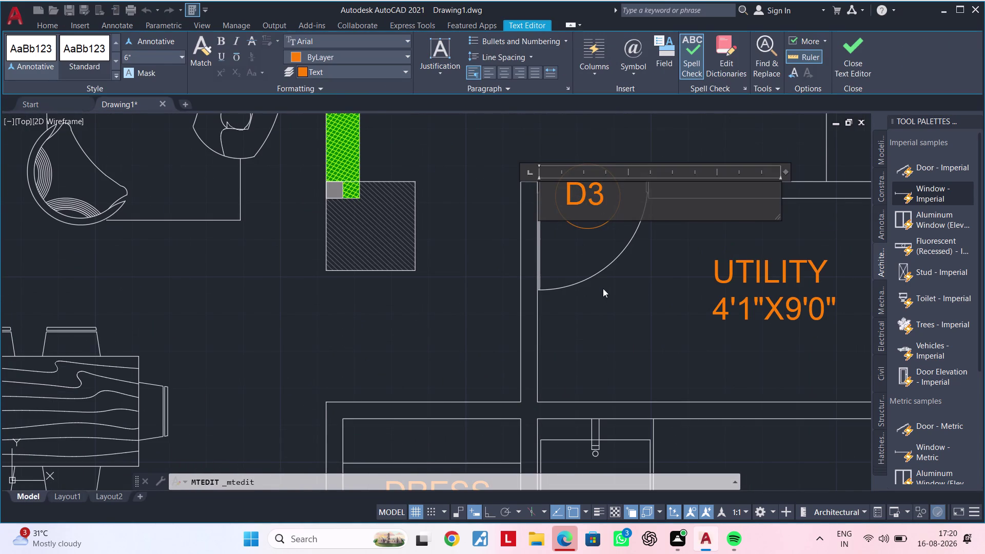
click(609, 296)
Change the left dress room door tag from D2 to D3.
scroll(down, 3)
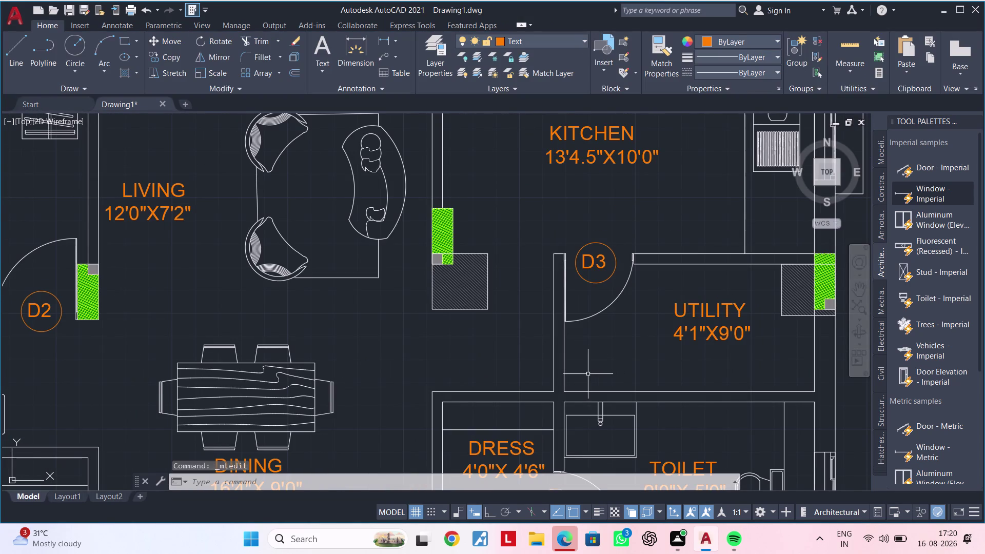
scroll(down, 3)
middle_drag(595, 369, 645, 293)
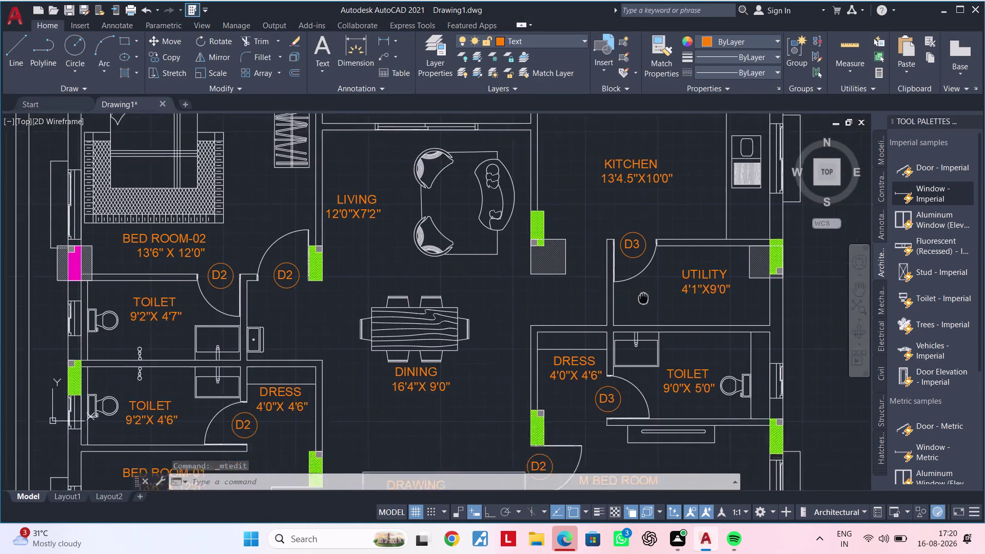
middle_drag(646, 294, 678, 215)
middle_drag(523, 345, 592, 299)
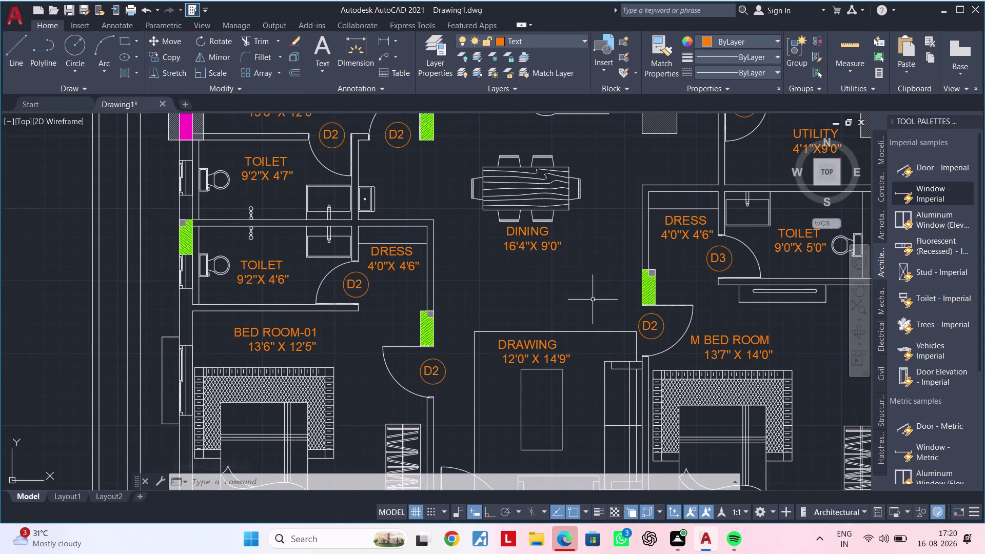
scroll(up, 3)
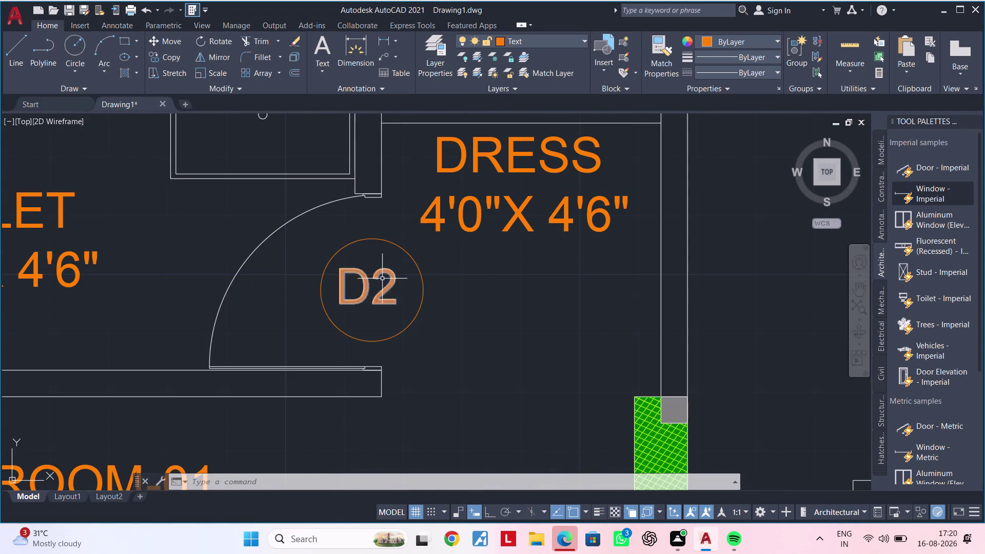
double_click(389, 278)
double_click(388, 283)
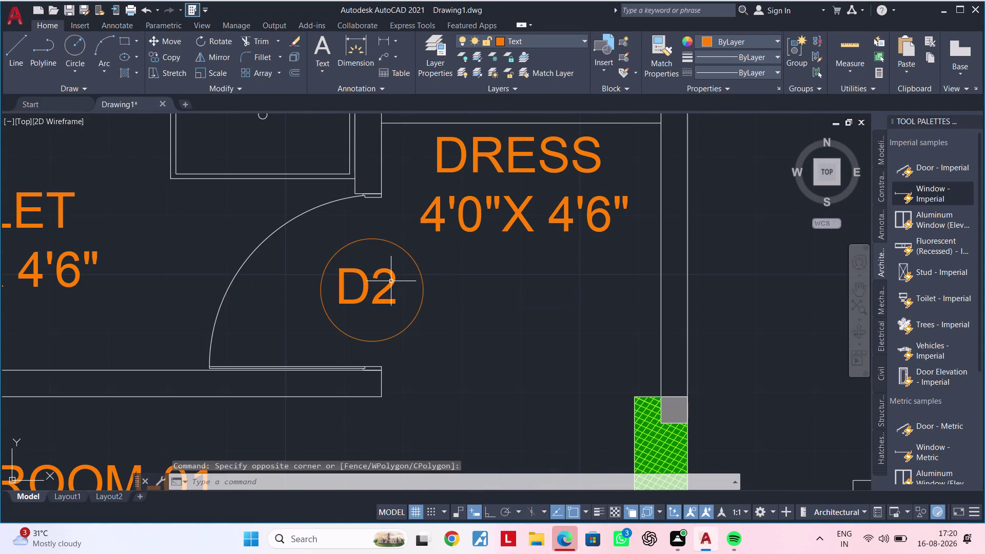
double_click(391, 281)
key(BackSpace)
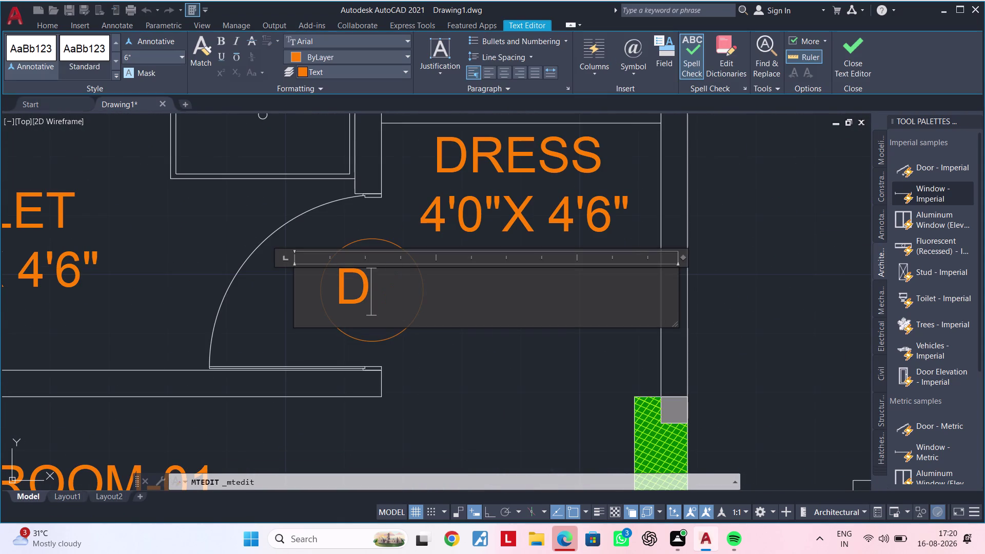
key(3)
click(475, 378)
Change the bedroom-02 door tag from D2 to D3.
scroll(down, 3)
middle_drag(477, 398, 464, 436)
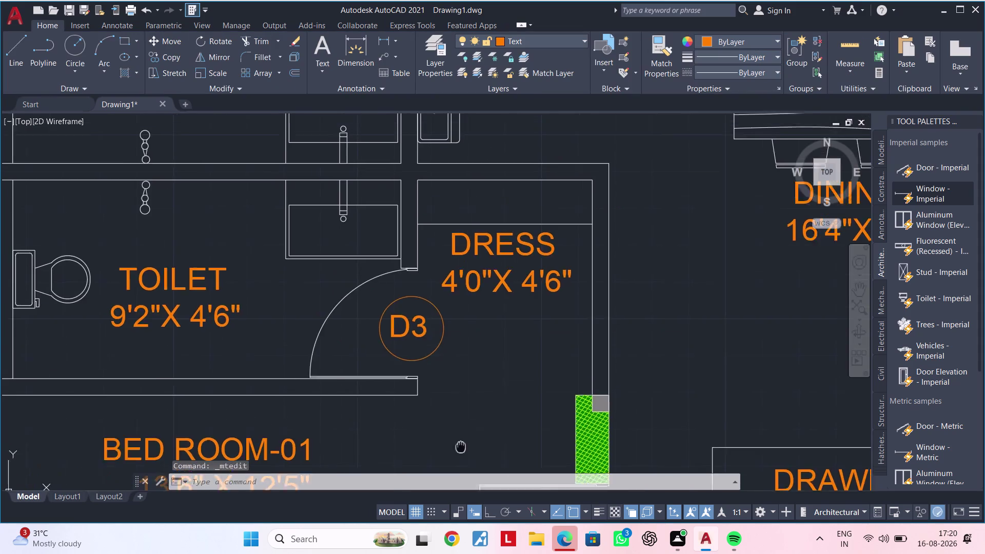
middle_drag(464, 436, 449, 502)
scroll(down, 3)
middle_drag(442, 299, 452, 416)
scroll(up, 3)
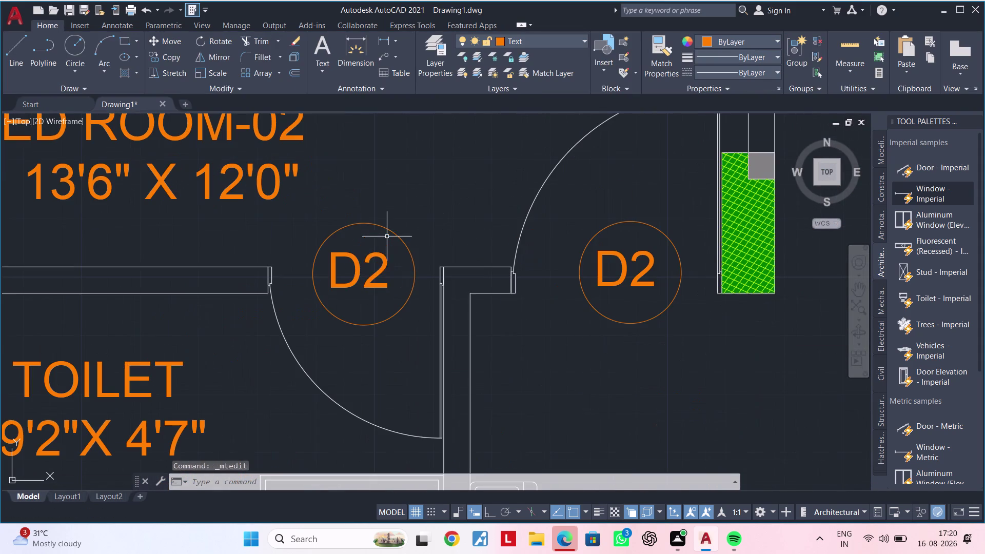
double_click(377, 271)
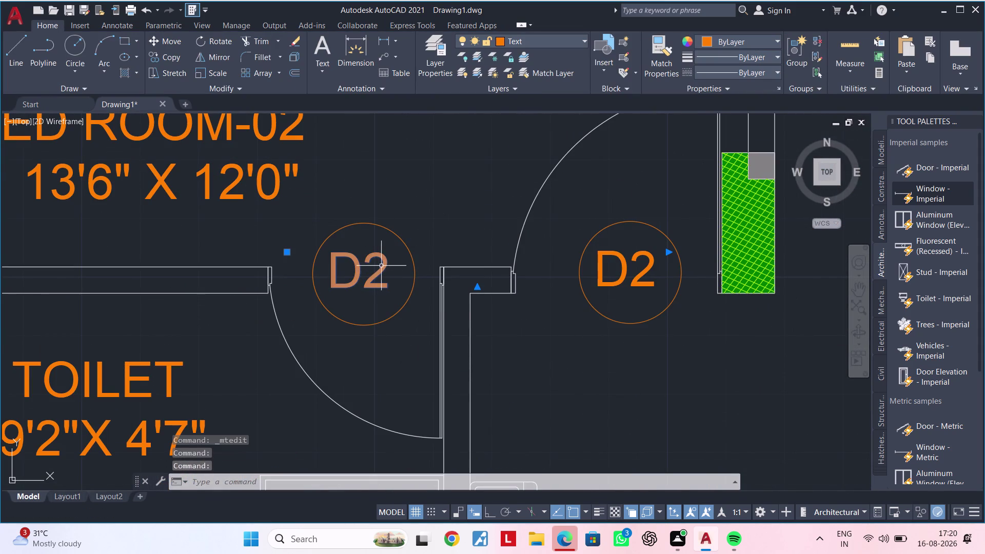
double_click(381, 266)
key(BackSpace)
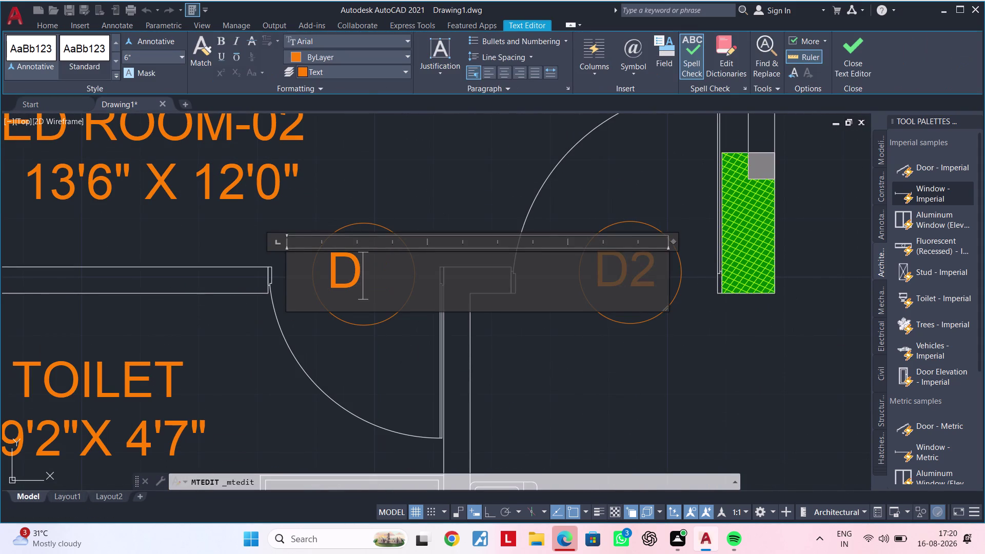
key(3)
click(391, 357)
scroll(down, 3)
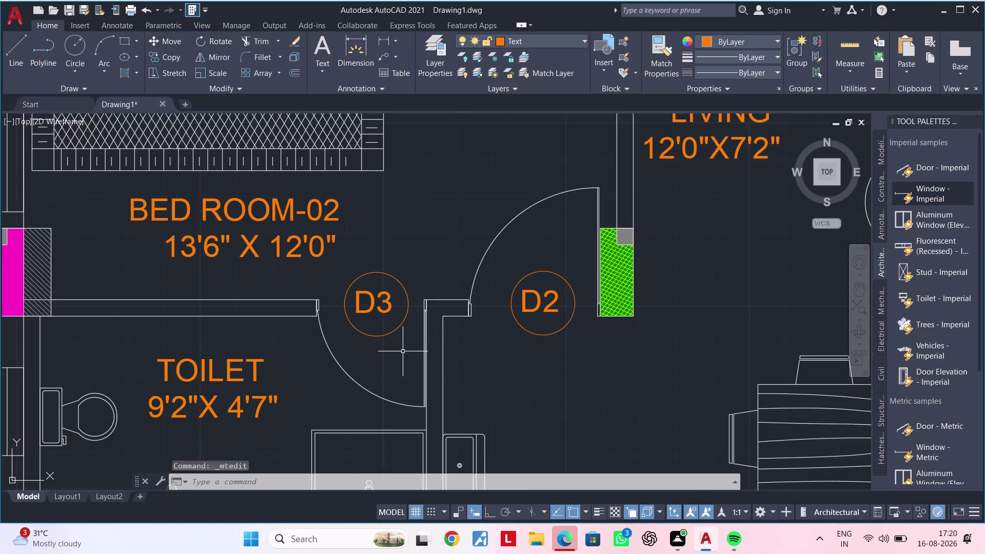
scroll(down, 3)
middle_drag(494, 368, 395, 320)
middle_drag(474, 420, 412, 316)
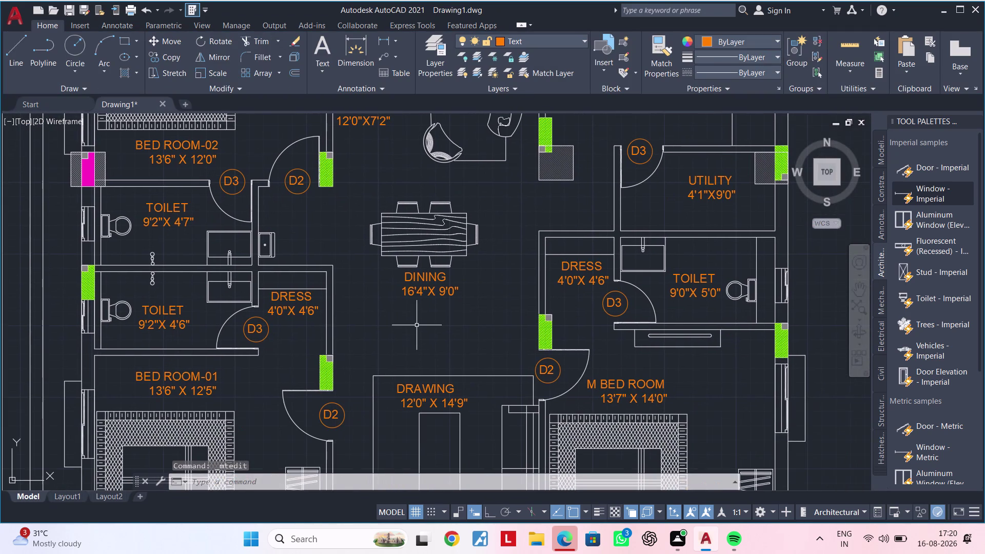
scroll(down, 3)
Replace the D2 text below the drawing room with V.
middle_drag(418, 326, 378, 302)
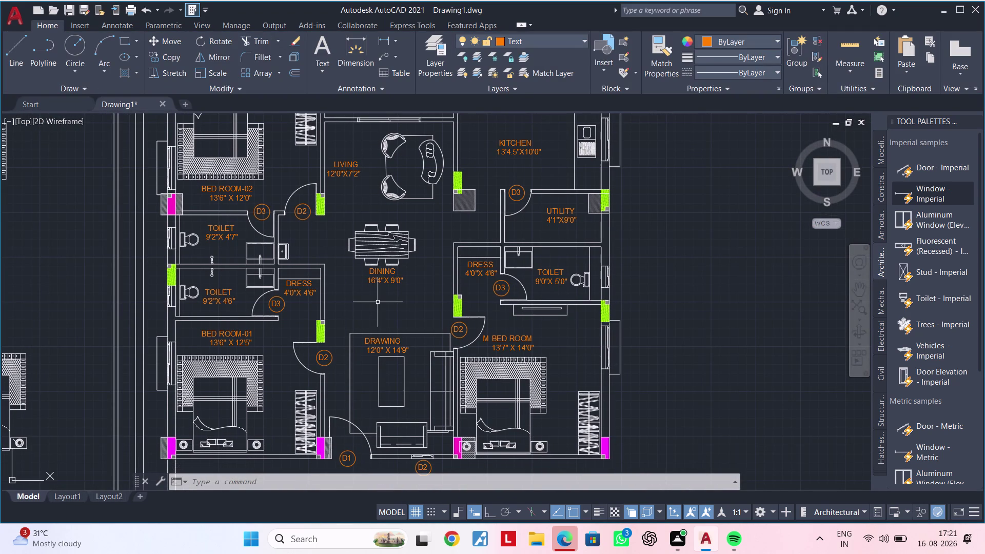
middle_drag(383, 290, 393, 198)
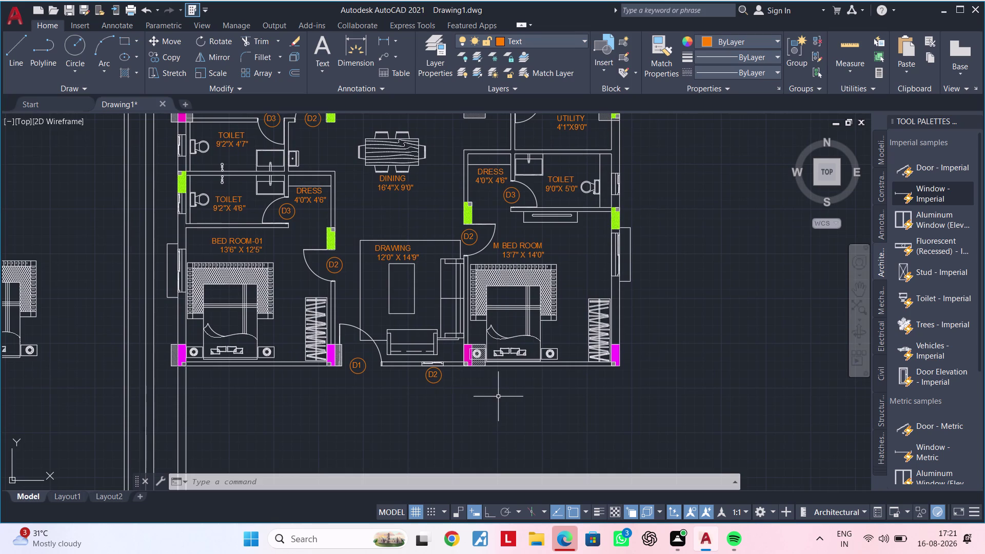
middle_drag(499, 397, 481, 416)
scroll(up, 3)
scroll(up, 3)
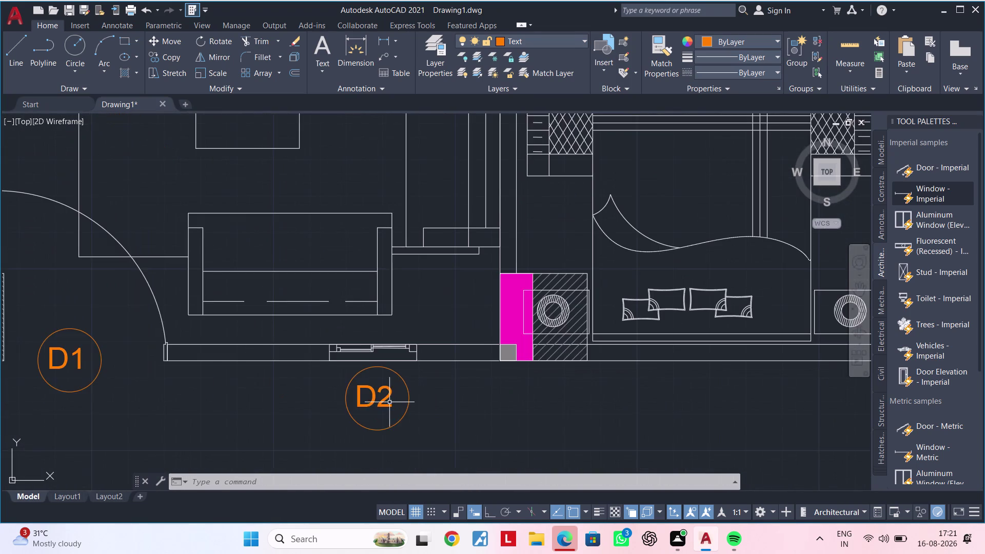
middle_drag(388, 402, 430, 390)
scroll(up, 3)
double_click(423, 376)
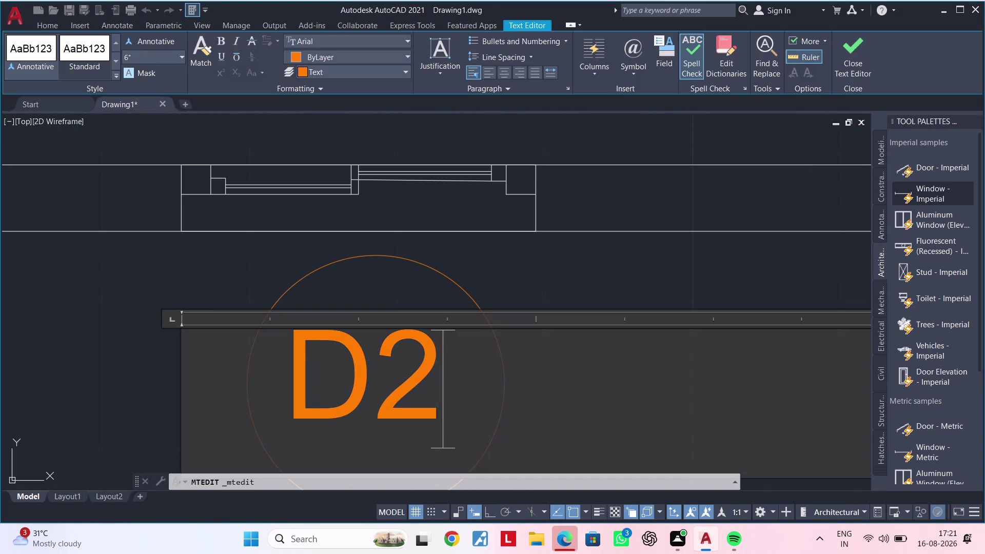
key(BackSpace)
key(BackSpace)
key(v)
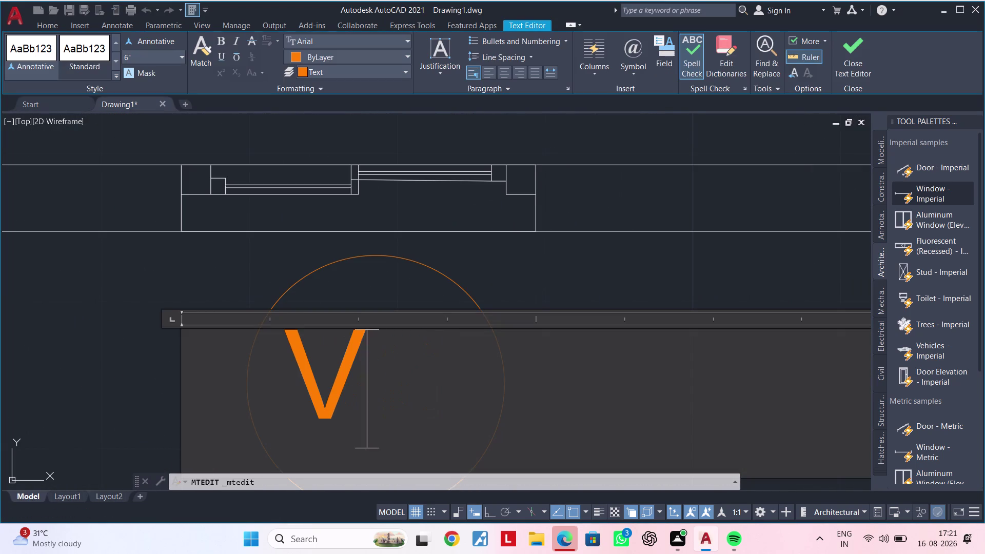
click(673, 280)
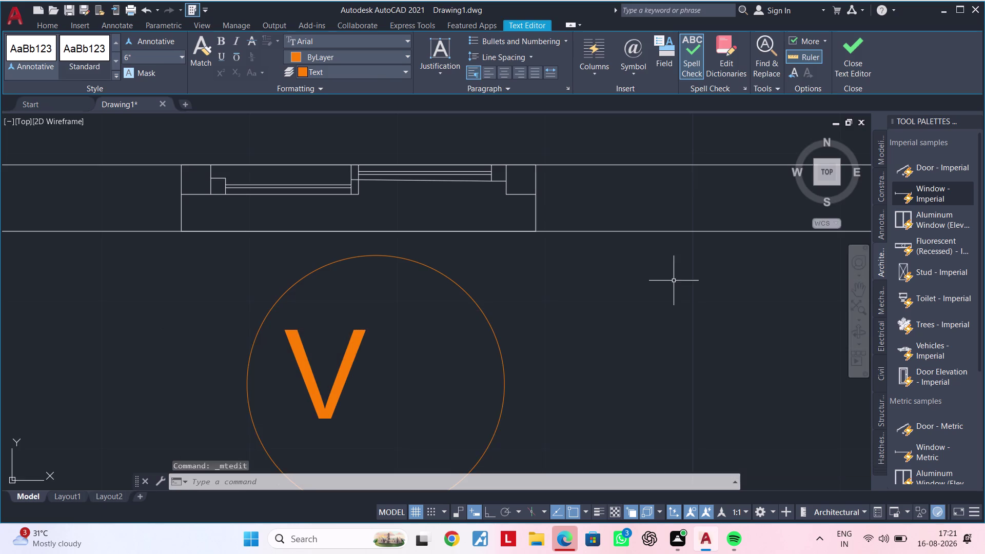
Shrink the circle around V using its grip, then reselect the V tag.
scroll(down, 3)
middle_drag(578, 340, 569, 325)
click(473, 333)
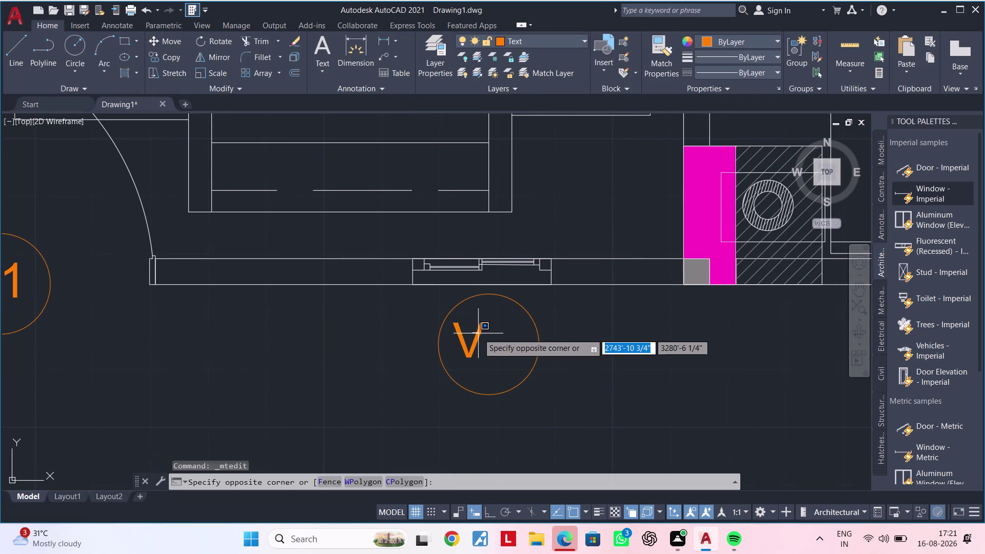
click(477, 337)
click(475, 341)
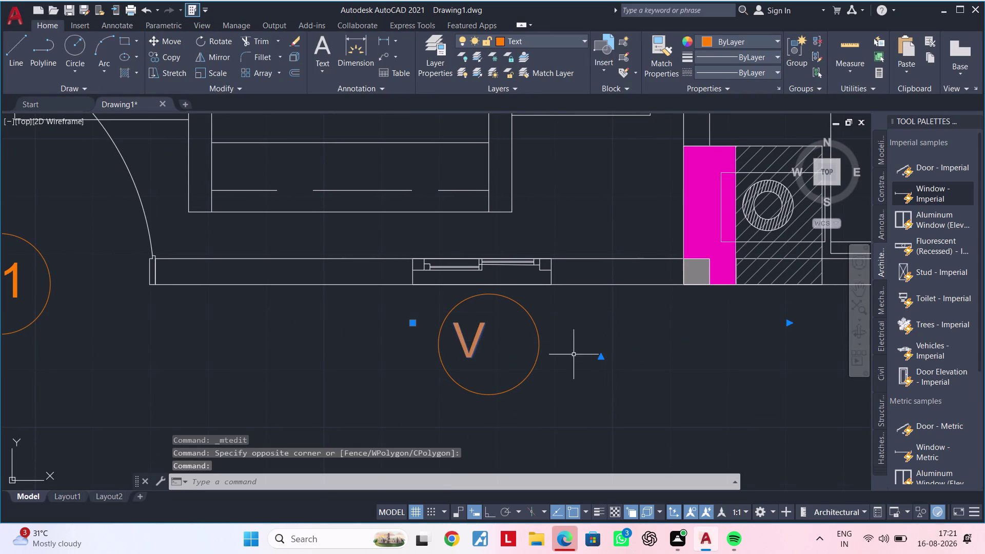
click(537, 346)
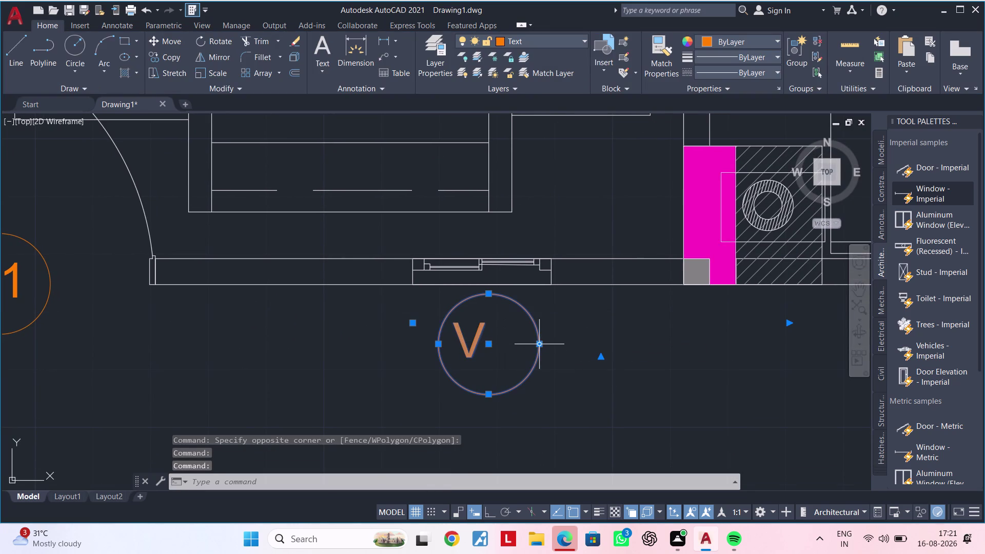
click(539, 343)
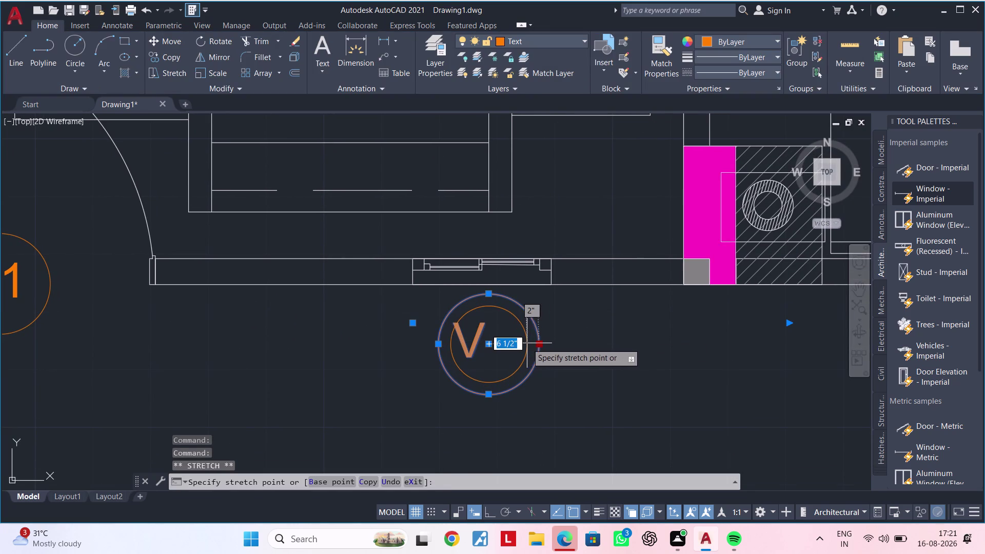
click(527, 343)
click(491, 343)
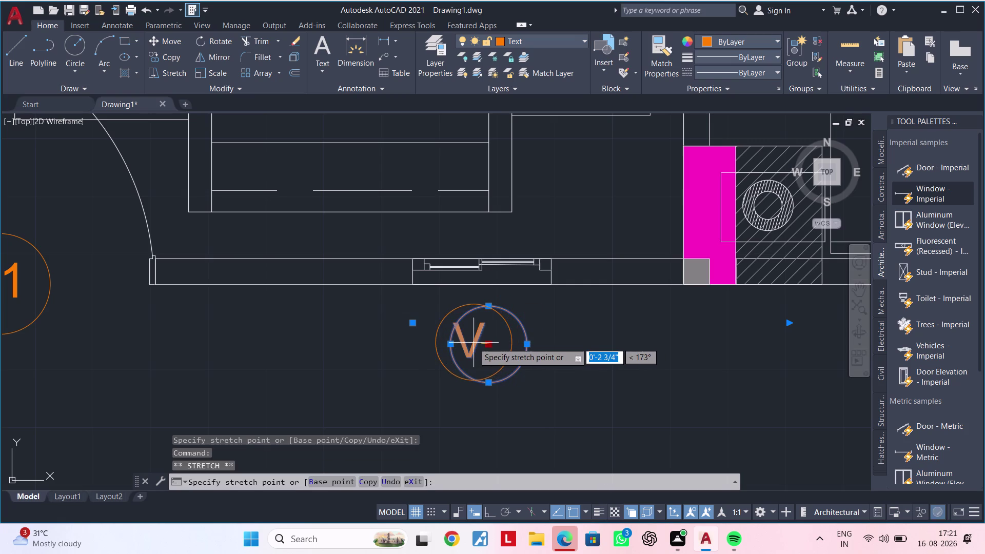
click(473, 343)
scroll(down, 3)
key(Escape)
key(Escape)
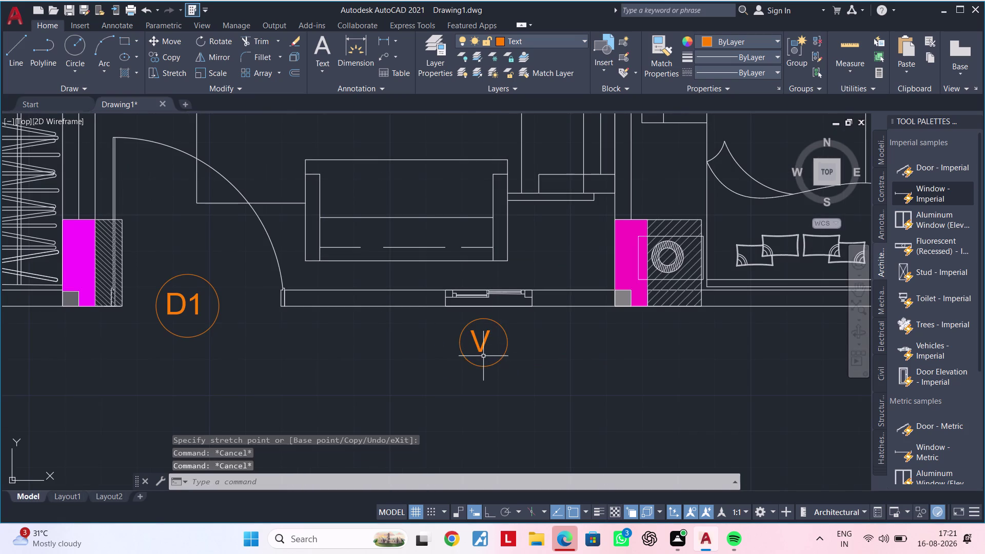
click(481, 341)
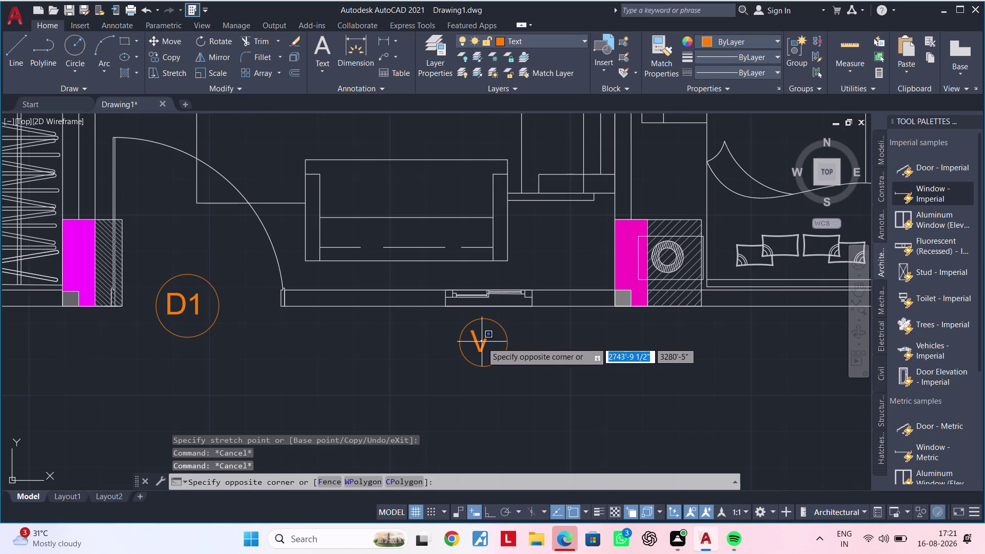
click(480, 342)
click(480, 344)
Set the V label's text height in Properties to 5" after trying 4".
right_click(483, 344)
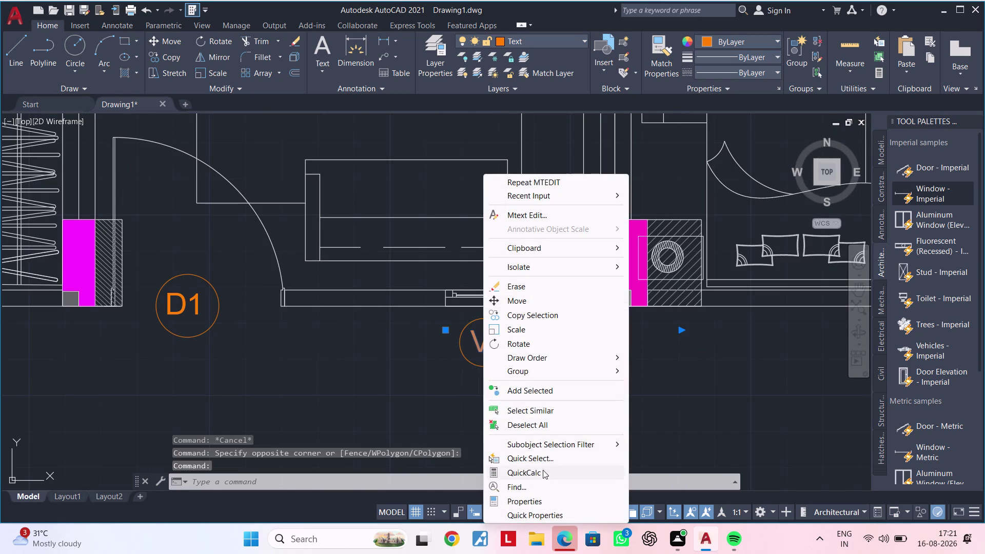
click(537, 496)
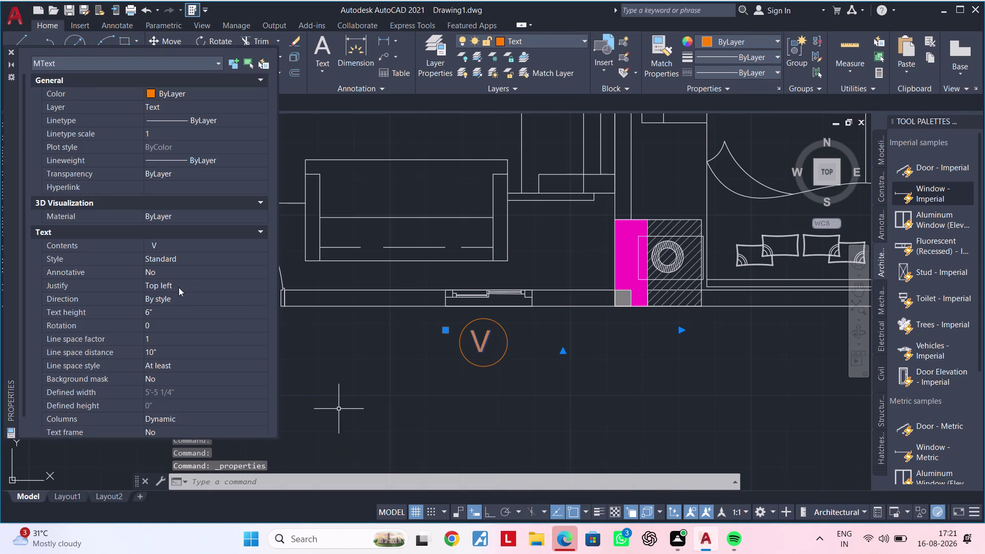
drag(171, 313, 124, 312)
key(BackSpace)
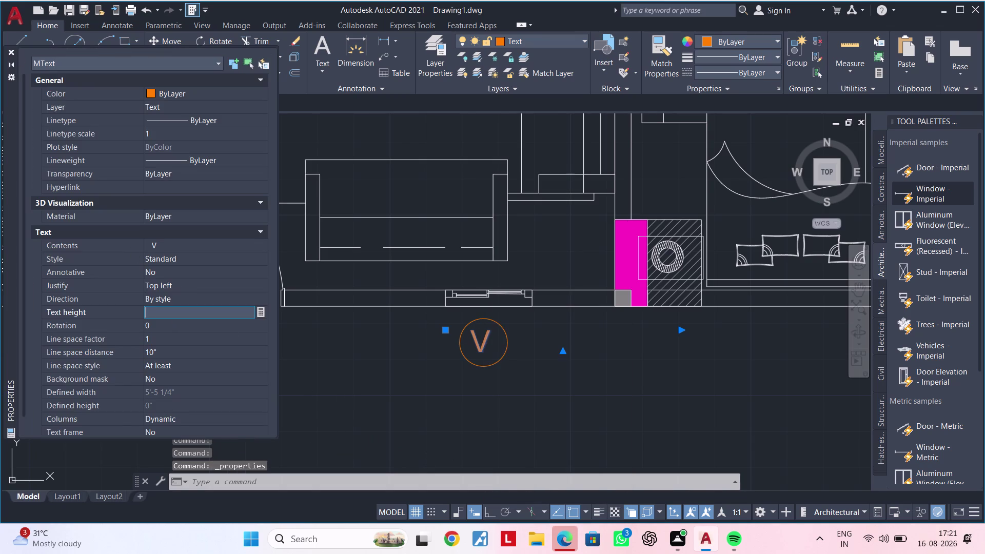
text(4")
key(Return)
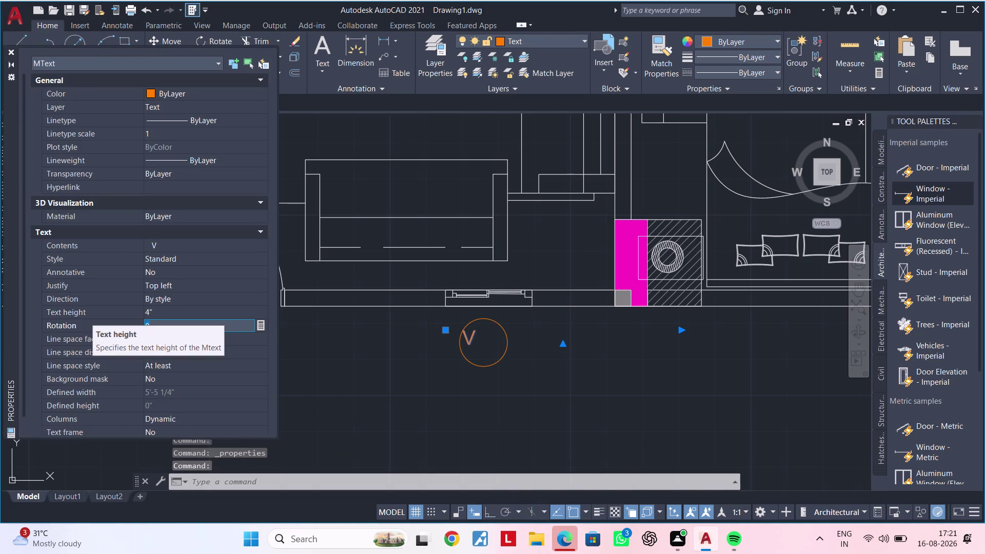
key(Escape)
key(Escape)
key(Escape)
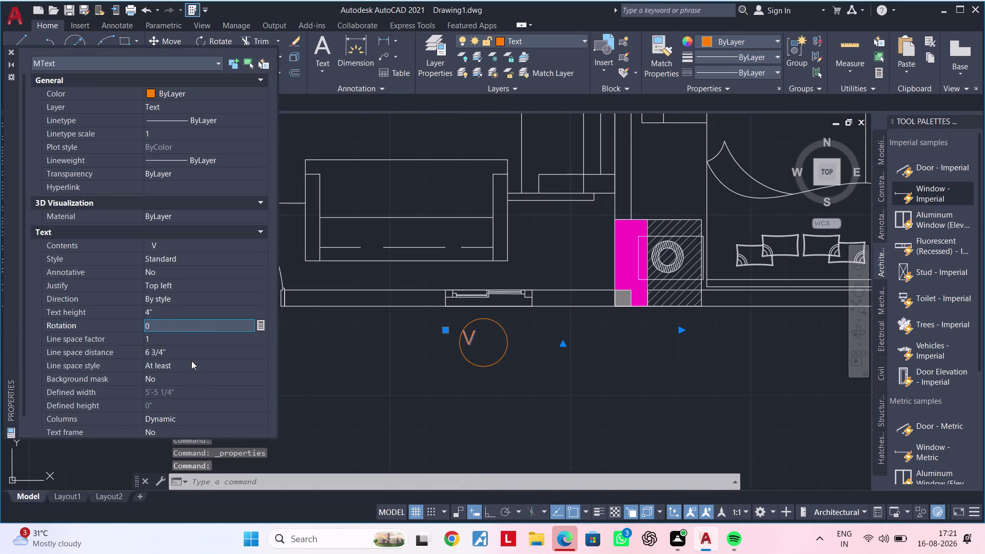
click(164, 309)
key(BackSpace)
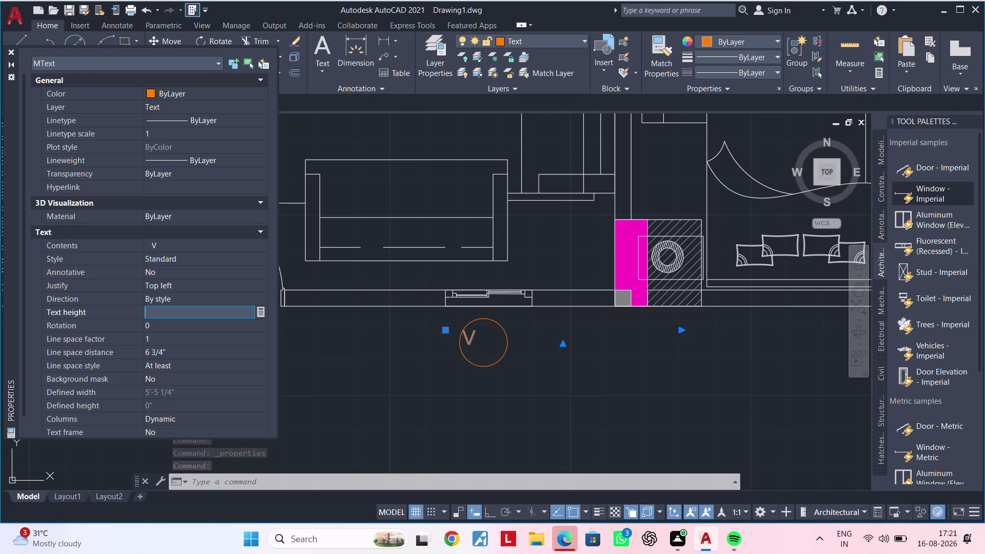
text(5")
key(Return)
key(Escape)
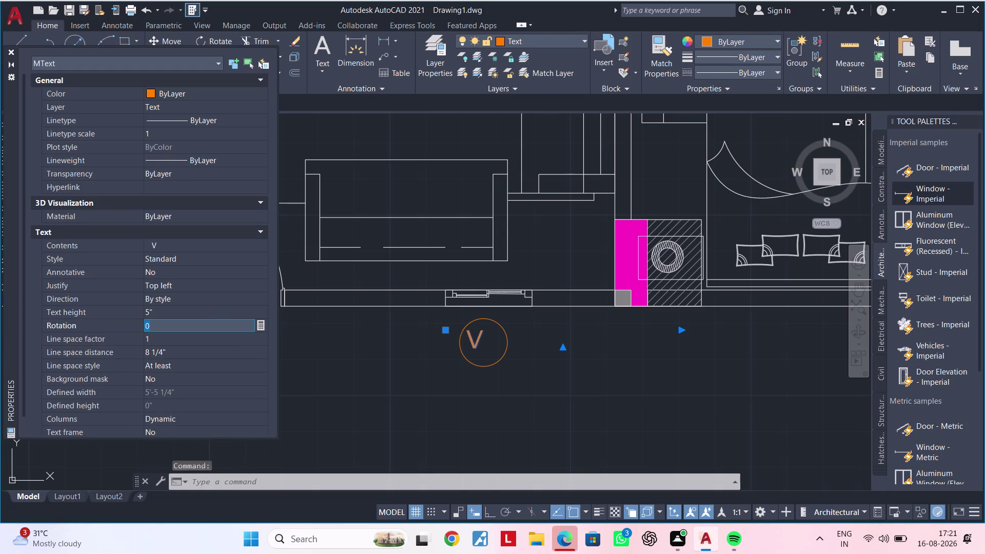
key(Escape)
click(14, 53)
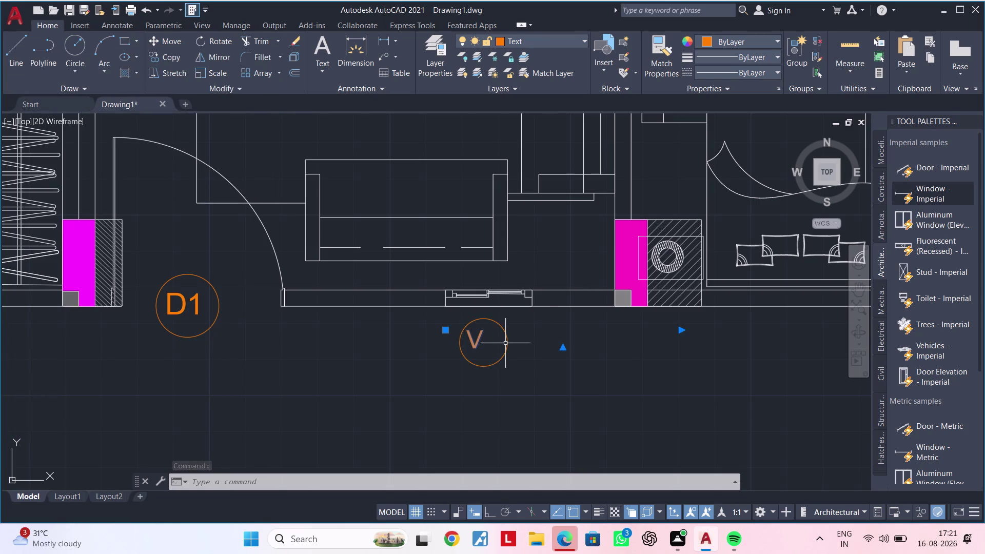
click(507, 341)
click(484, 343)
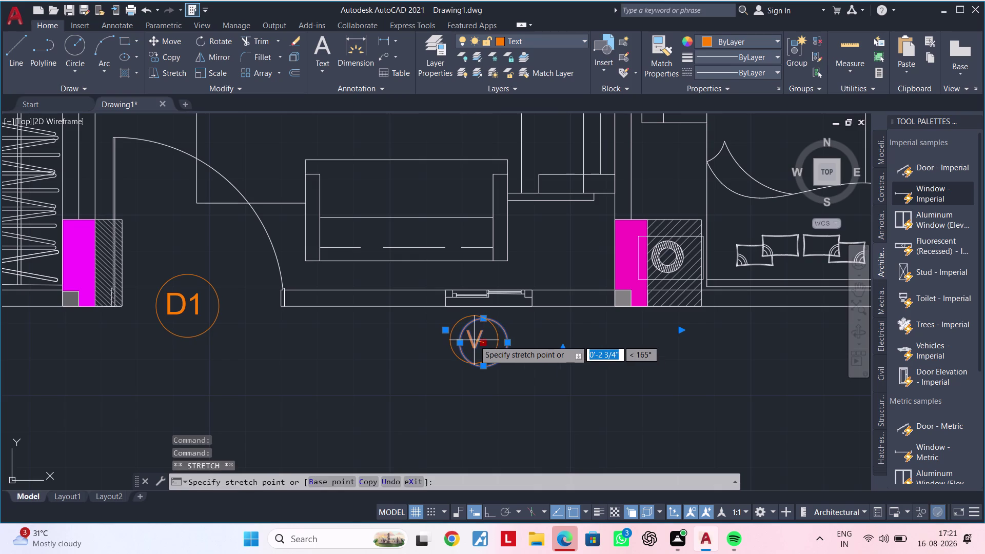
click(474, 340)
scroll(down, 3)
key(Escape)
key(Escape)
scroll(up, 3)
scroll(down, 3)
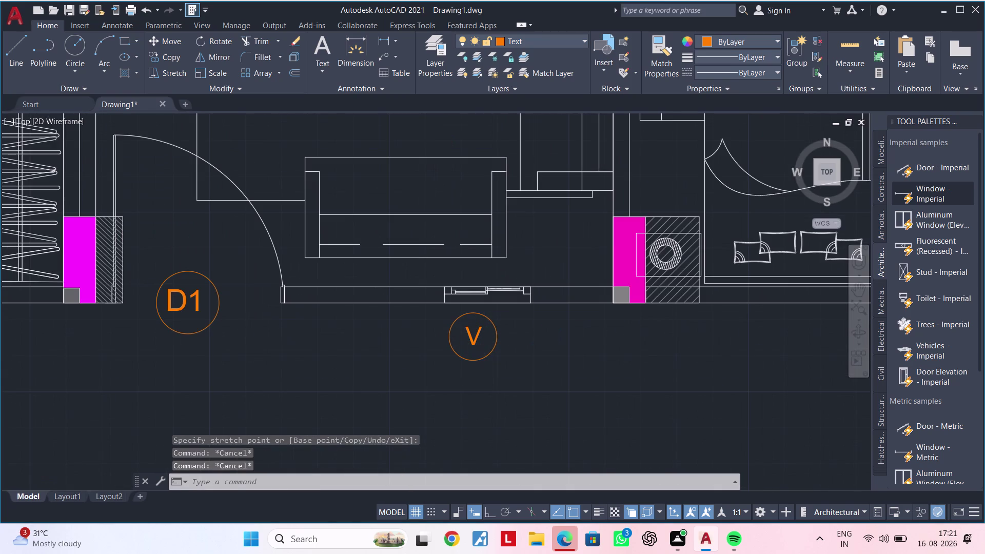
scroll(up, 3)
scroll(up, 3)
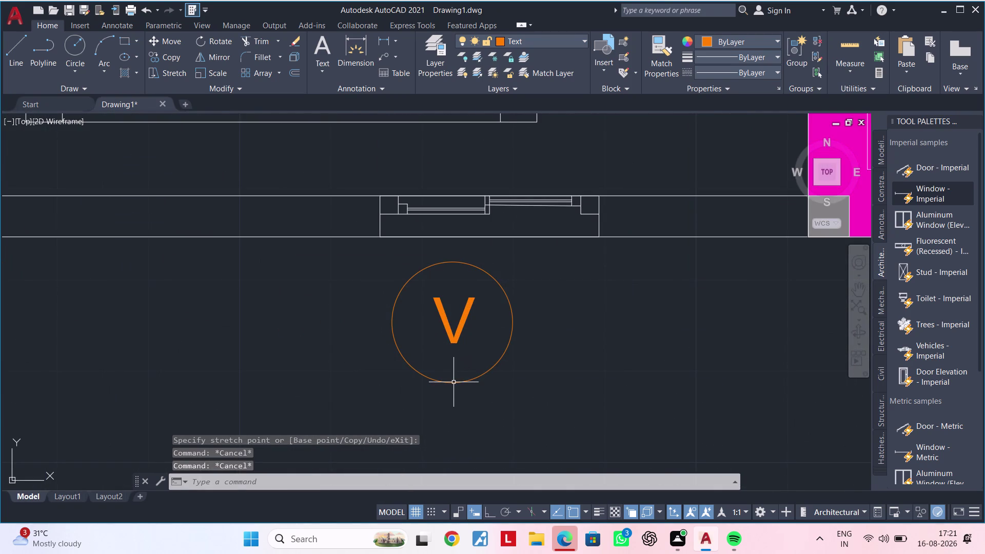
click(454, 382)
click(454, 382)
click(454, 383)
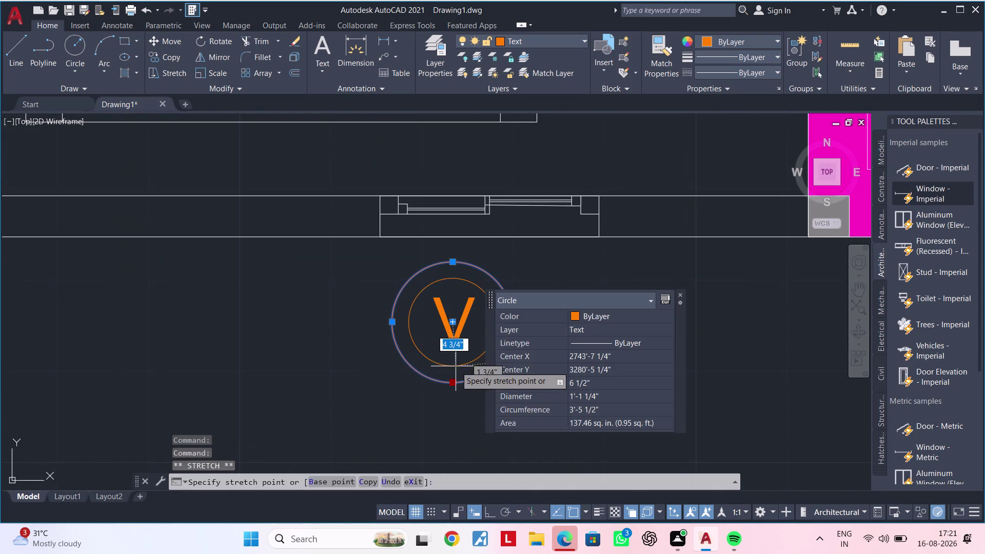
click(455, 363)
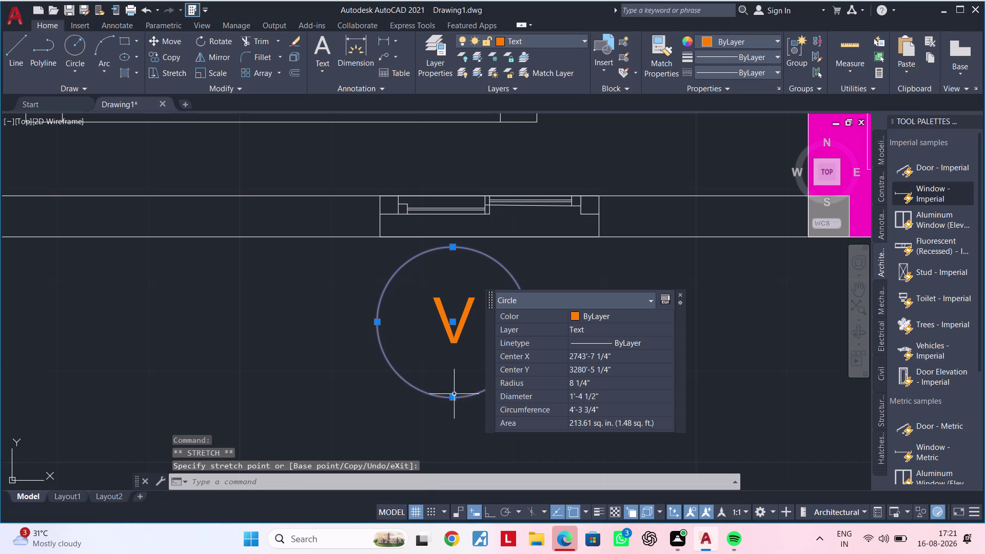
click(453, 397)
click(450, 373)
key(Escape)
key(Escape)
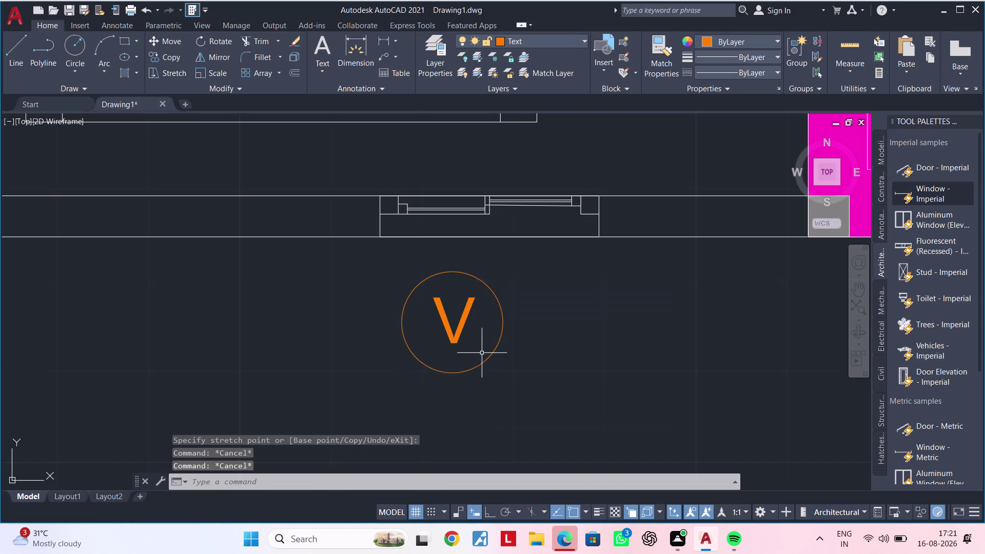
scroll(down, 3)
middle_drag(479, 352, 496, 340)
click(476, 319)
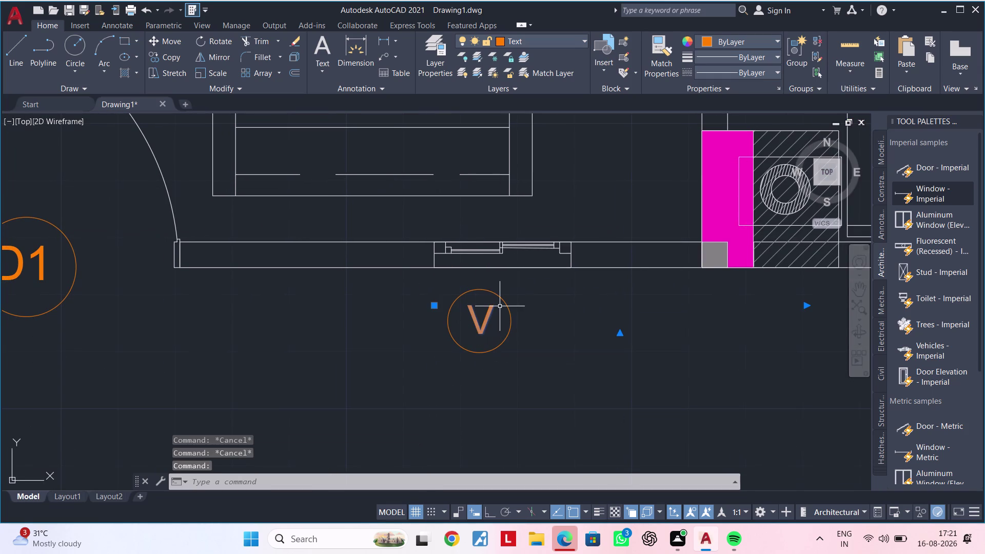
click(501, 303)
click(502, 299)
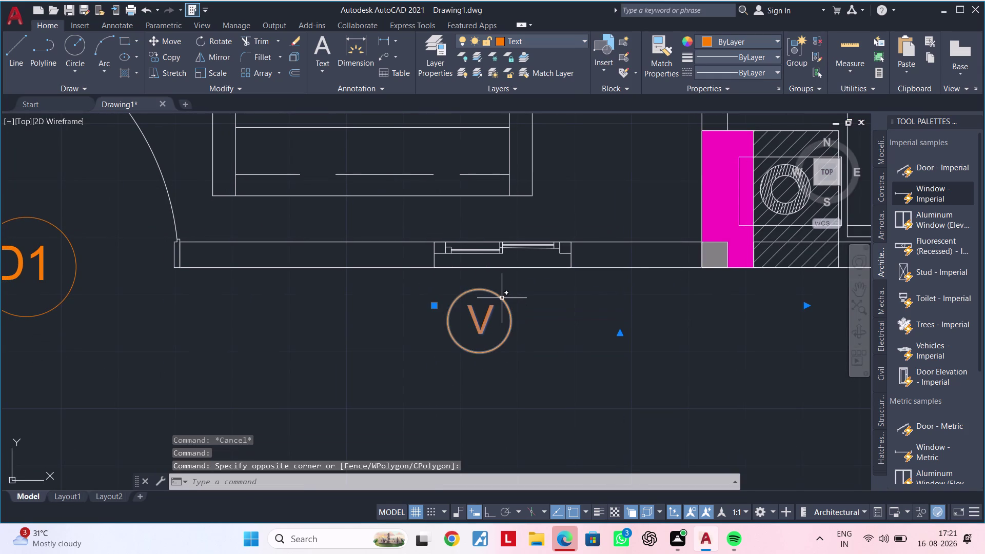
Move the V tag and its circle to sit centred under the window.
click(502, 297)
text(M)
key(space)
click(485, 305)
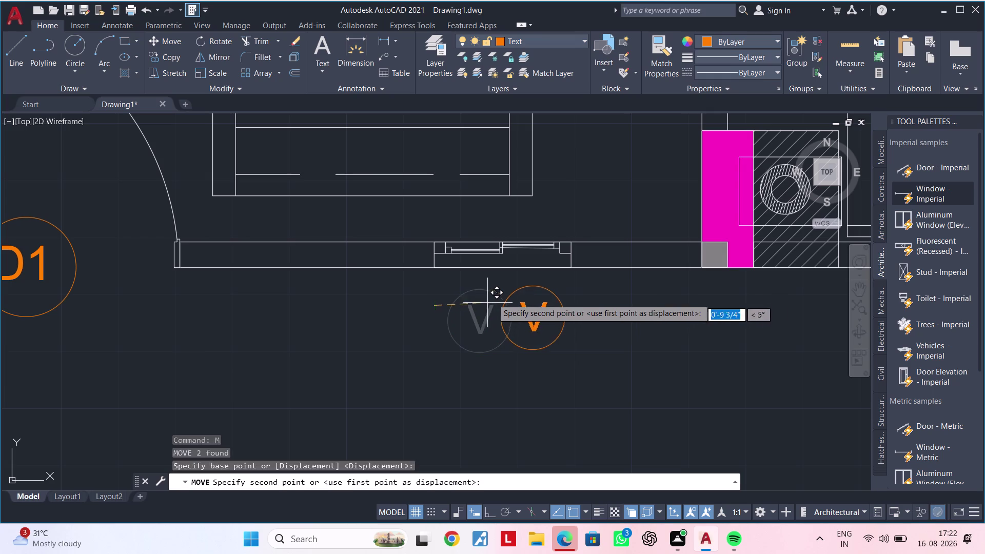
click(461, 288)
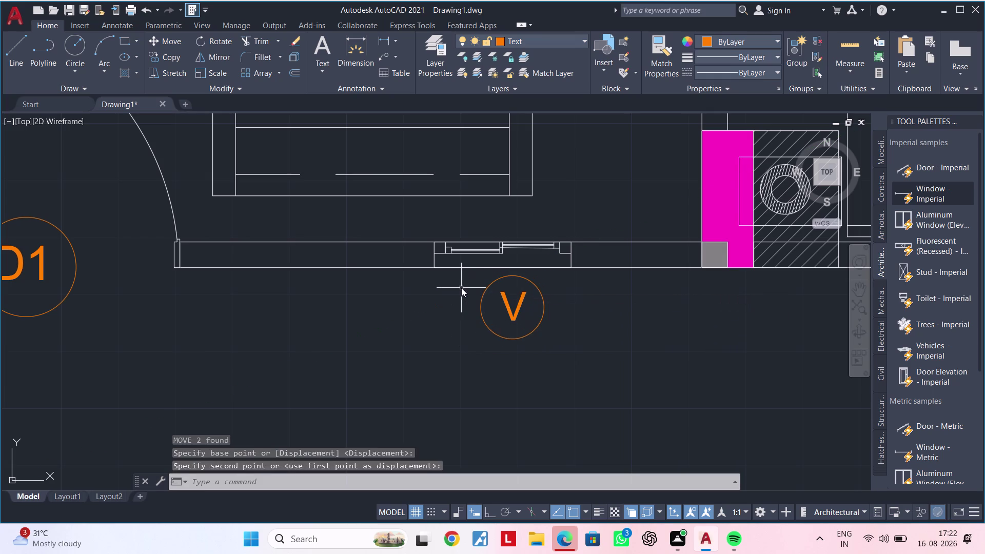
key(Escape)
scroll(down, 3)
middle_drag(556, 306, 504, 329)
scroll(down, 3)
middle_drag(515, 339, 501, 350)
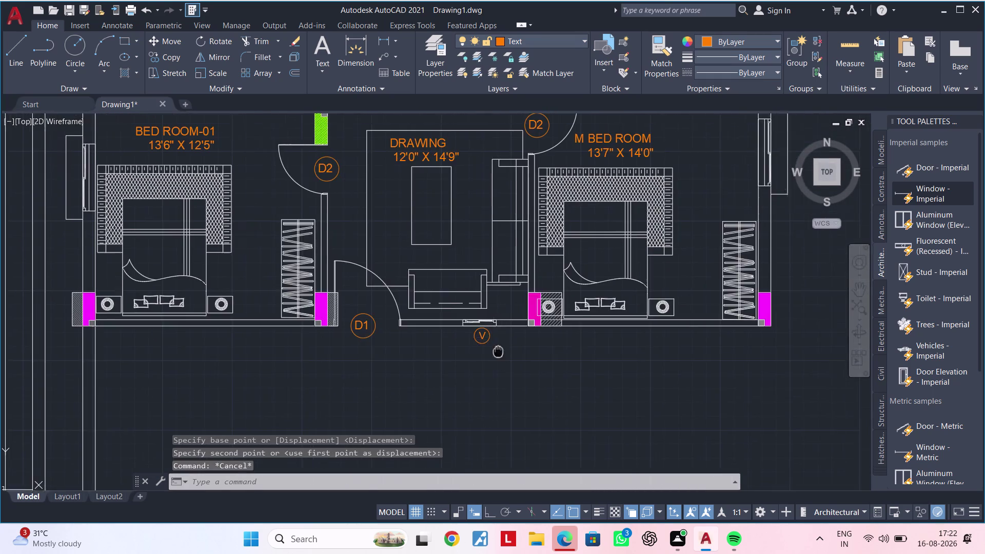
middle_drag(501, 350, 448, 363)
key(Escape)
key(Escape)
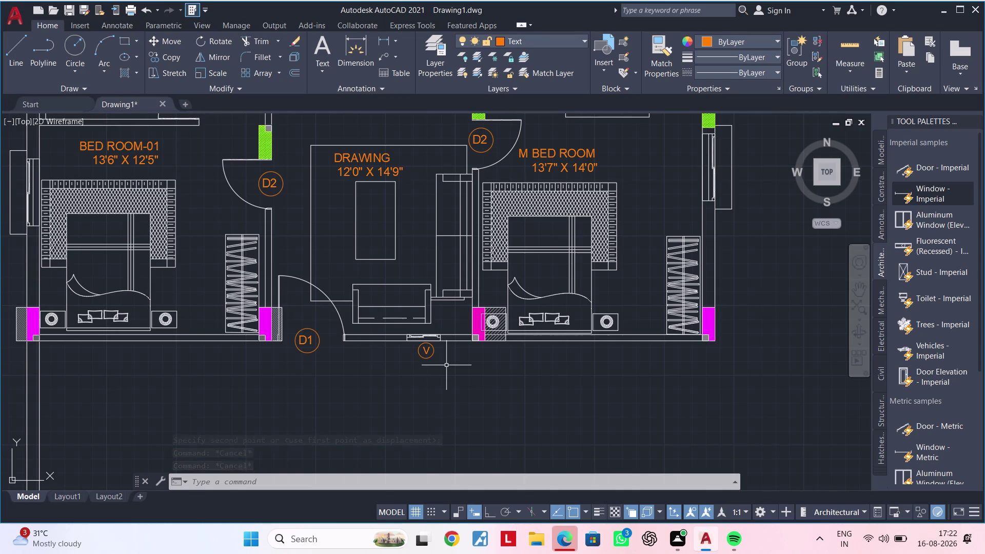
Select the V tag with its circle and start copying it with CO.
scroll(up, 3)
scroll(up, 3)
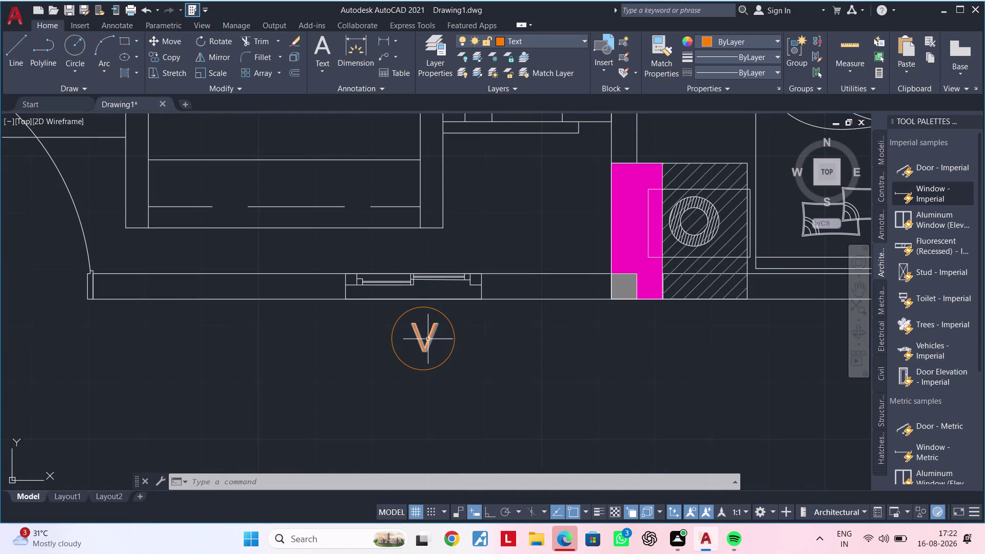
click(428, 340)
click(453, 334)
text(C)
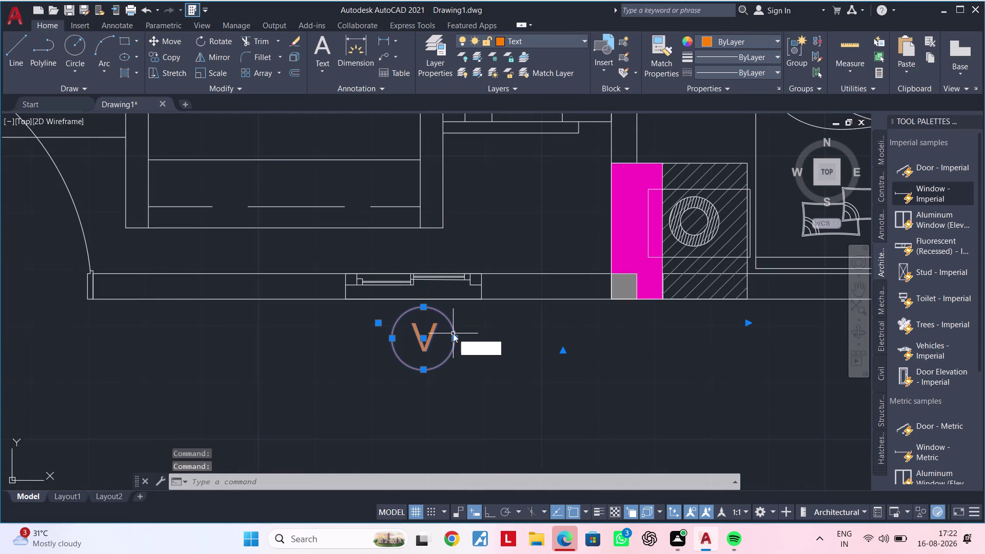
text(O)
key(space)
Copy the circled V tag beside the master bedroom window.
drag(424, 331, 429, 331)
scroll(down, 3)
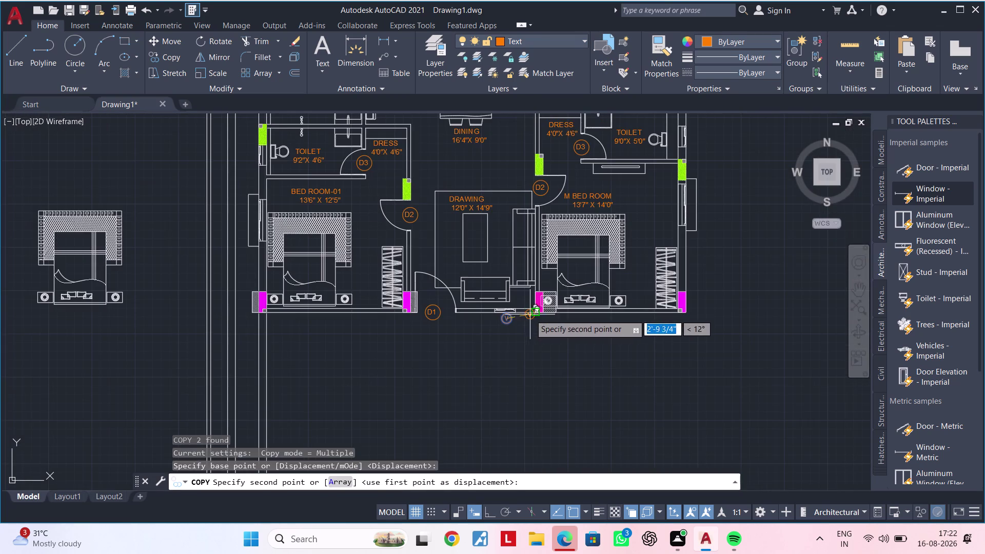
middle_drag(425, 363, 284, 412)
scroll(up, 3)
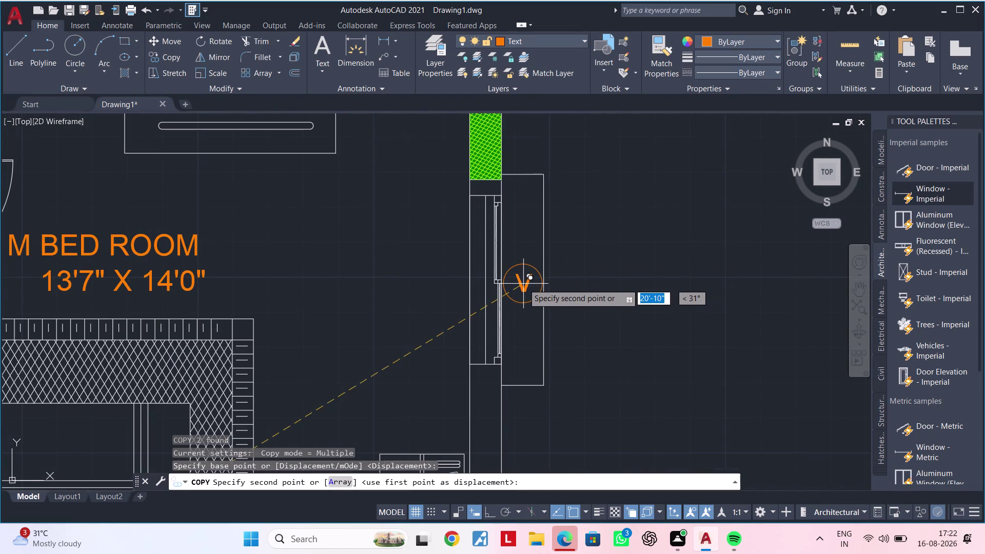
scroll(up, 3)
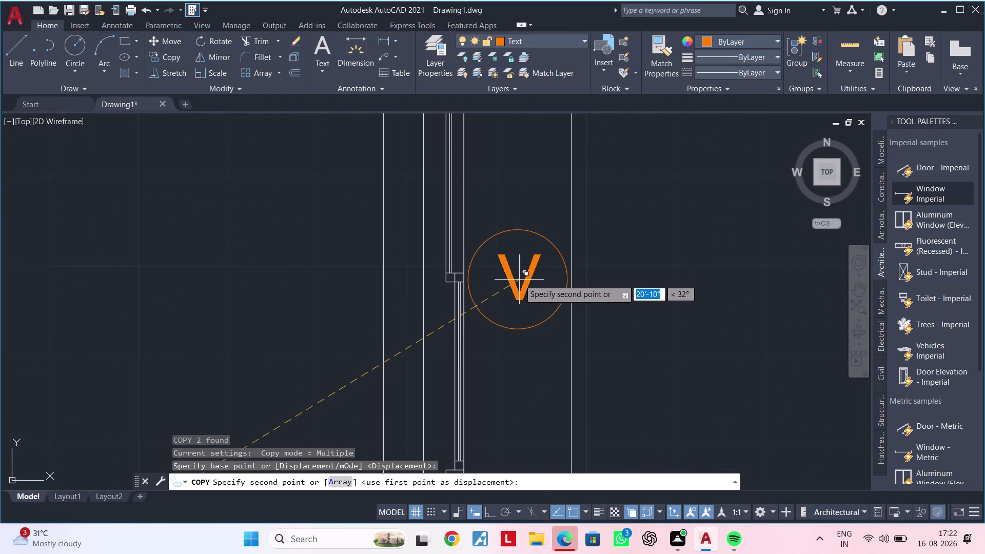
click(519, 280)
key(Escape)
Copy the new V tag to the toilet window beside the utility room.
scroll(down, 3)
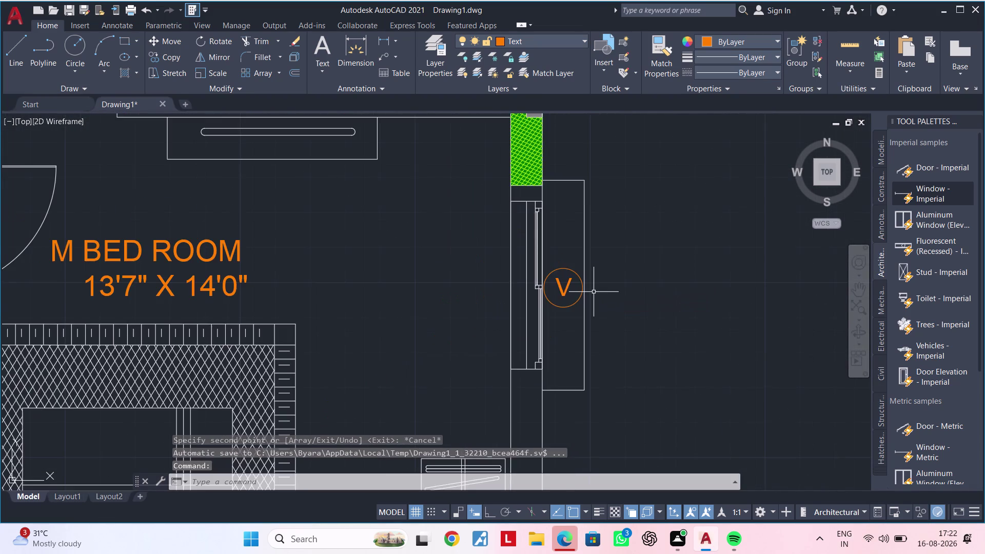
middle_drag(590, 287, 588, 255)
key(Escape)
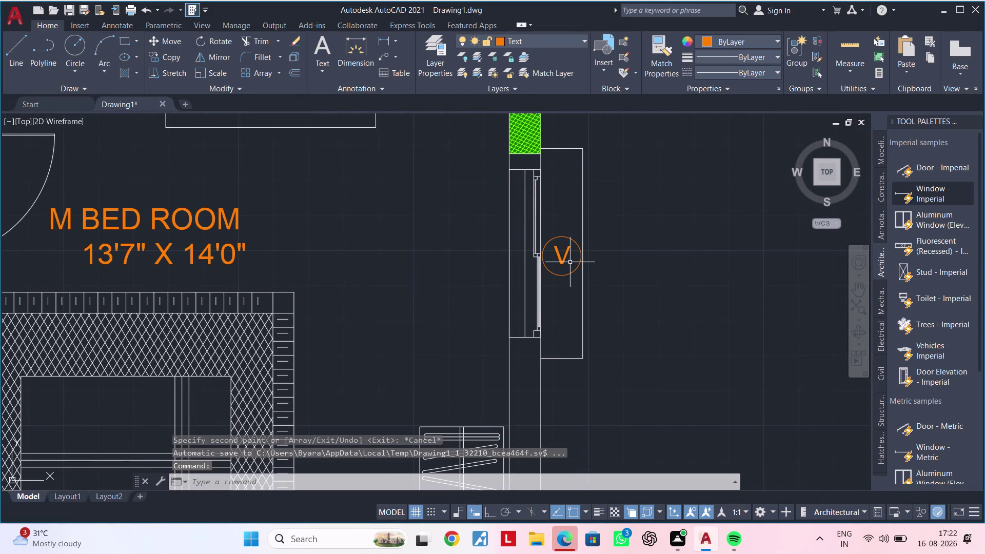
key(Escape)
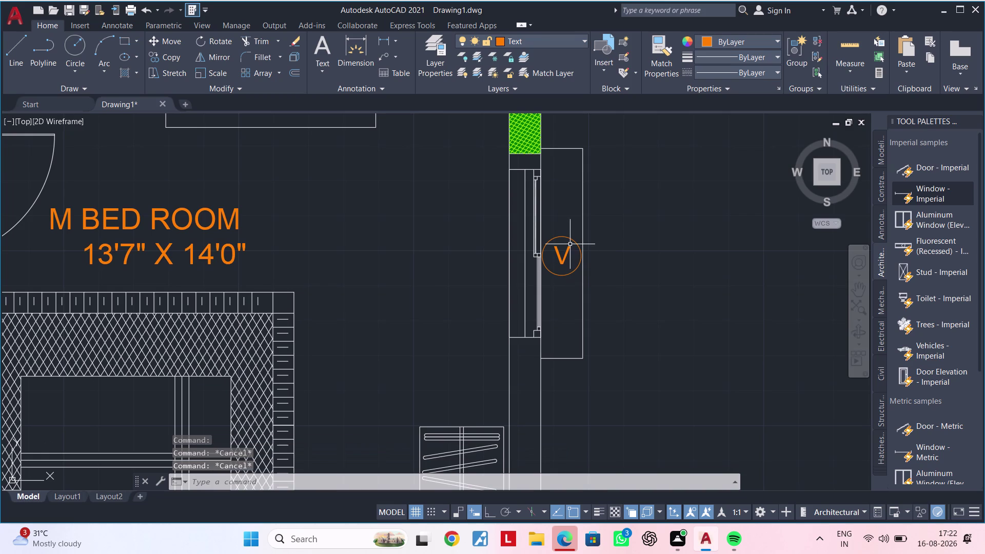
click(571, 241)
click(569, 249)
text(C)
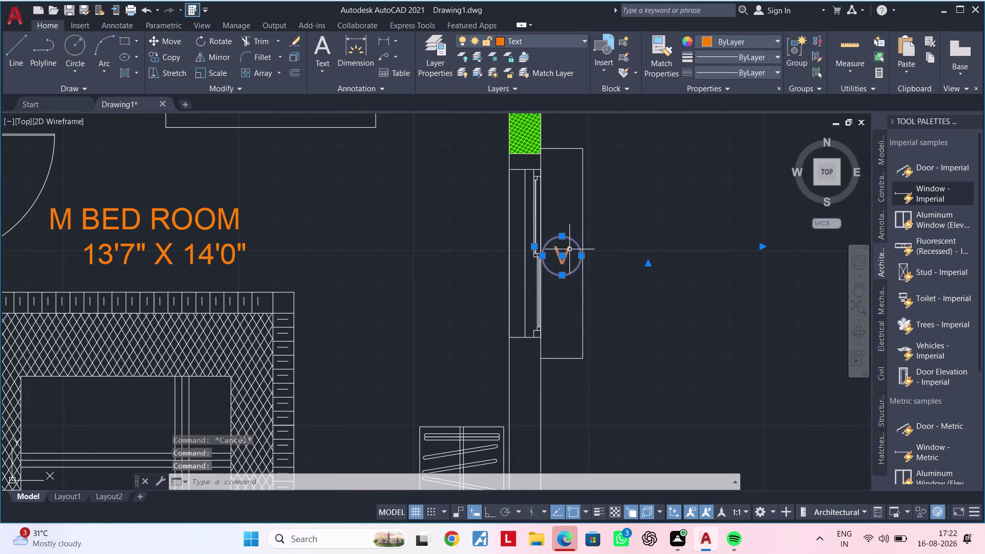
text(O)
key(space)
click(569, 249)
scroll(down, 3)
middle_drag(558, 215, 556, 247)
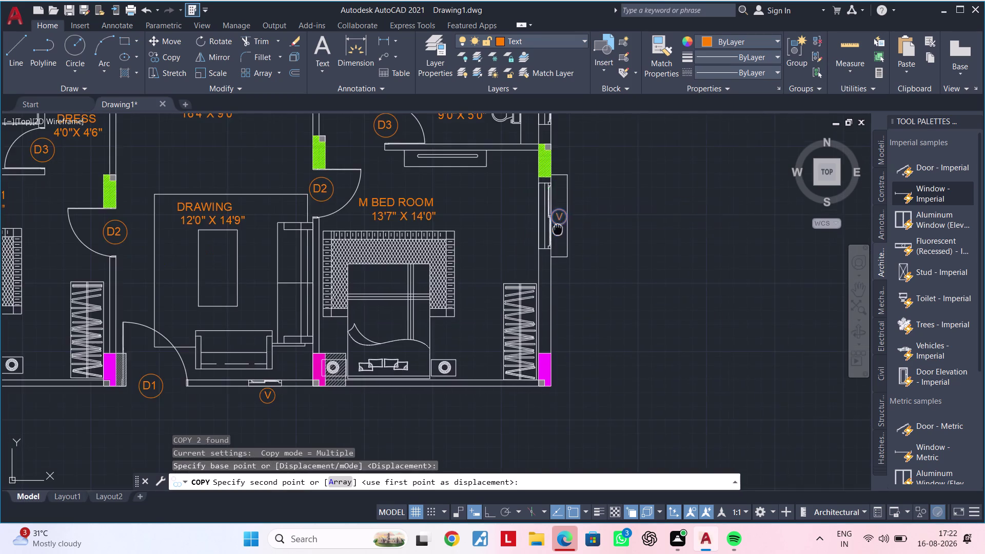
middle_drag(556, 248, 546, 357)
scroll(up, 3)
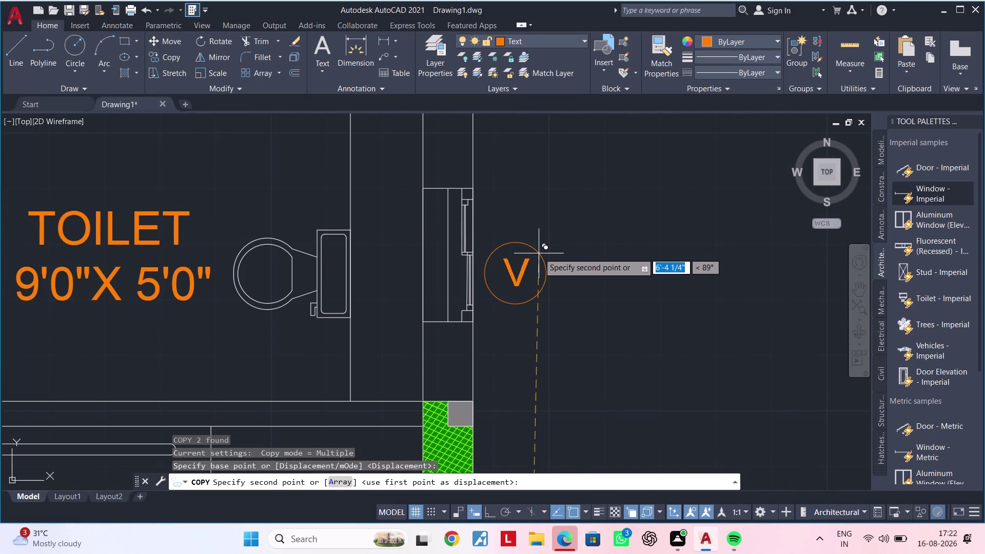
click(534, 244)
Place more V tag copies at the bedroom-01 toilet and upper toilet windows.
scroll(down, 3)
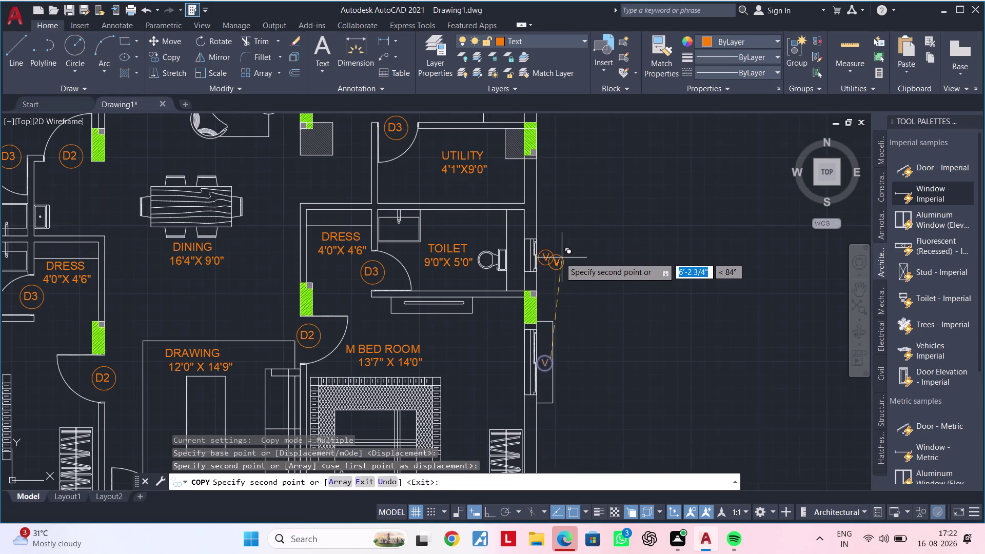
scroll(down, 3)
middle_drag(466, 272, 830, 260)
scroll(up, 3)
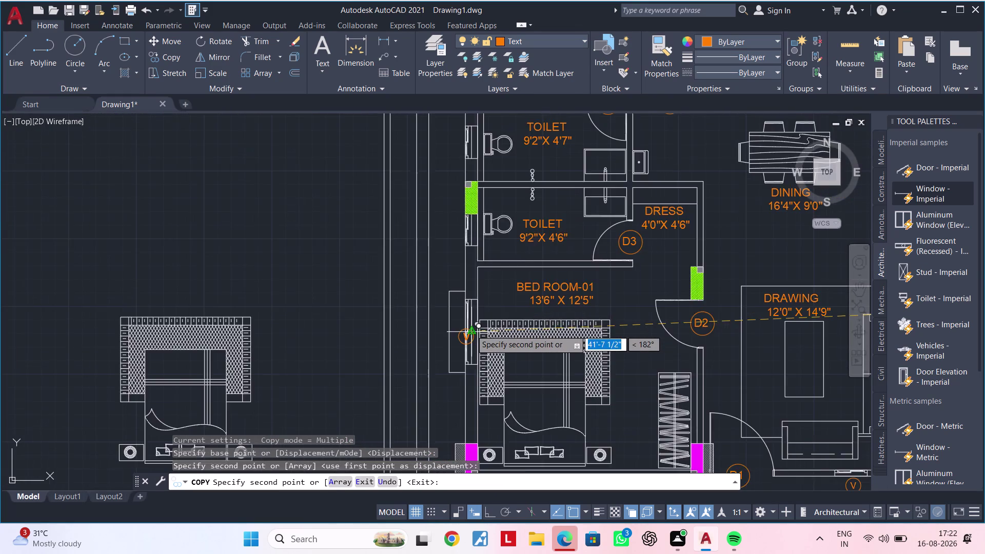
scroll(up, 3)
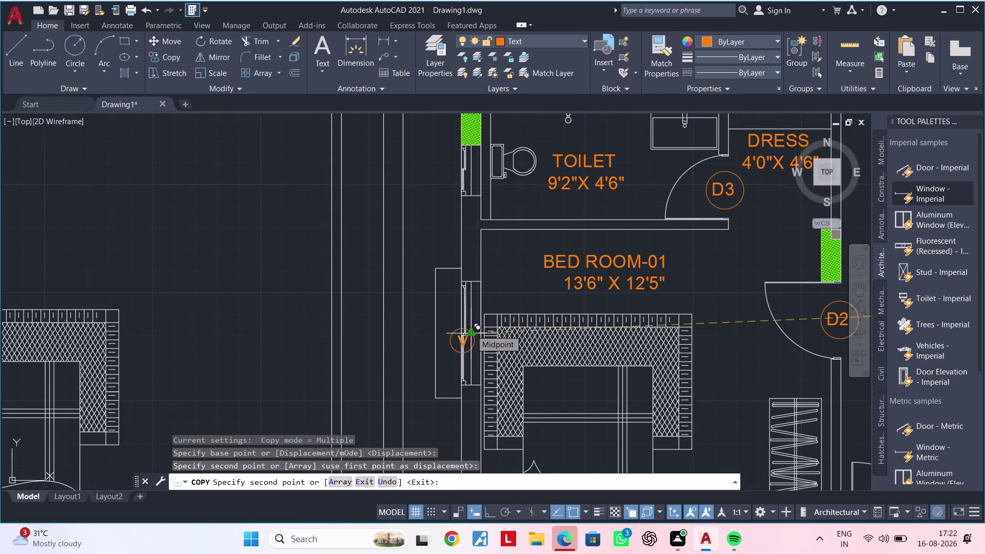
middle_drag(457, 206, 441, 290)
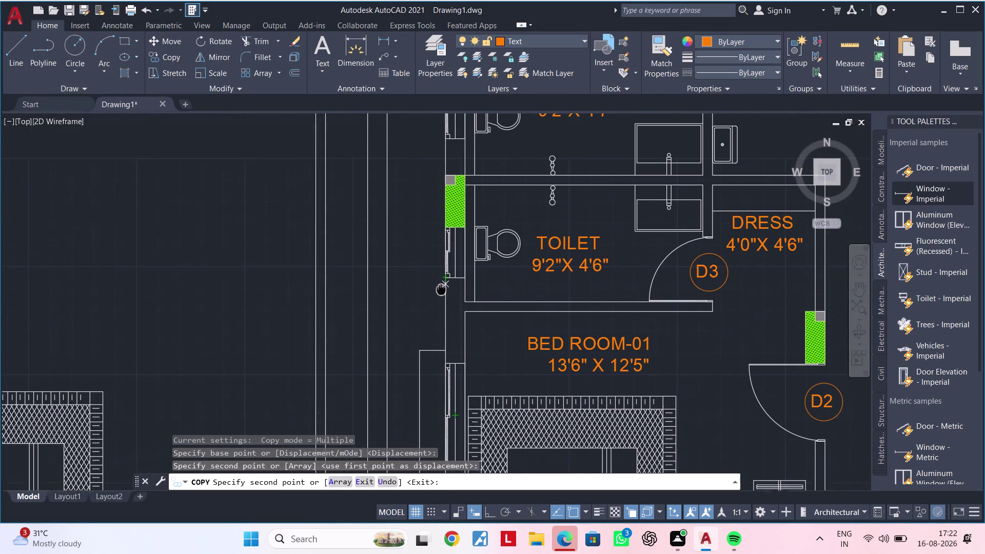
scroll(up, 3)
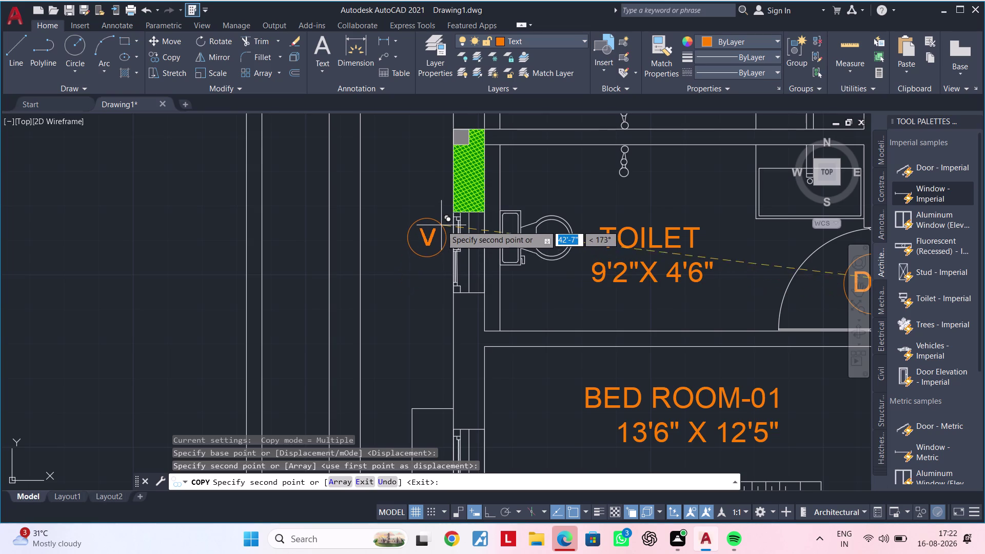
click(442, 236)
middle_drag(441, 179, 456, 350)
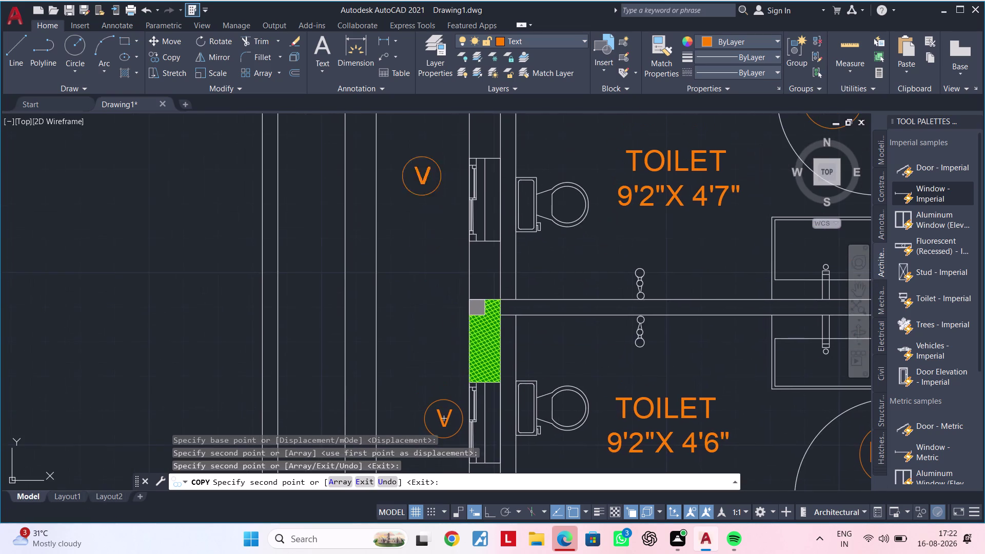
click(459, 191)
scroll(down, 3)
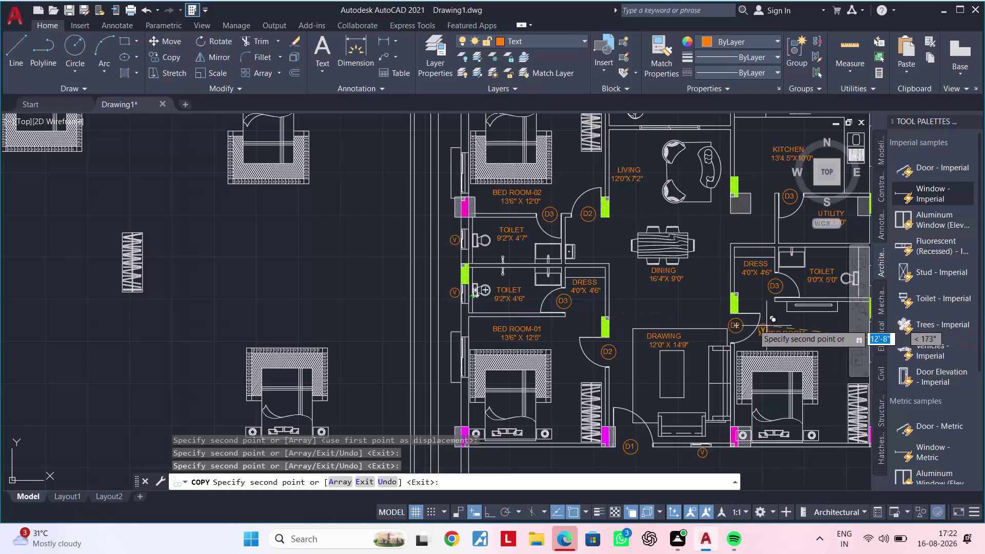
key(Escape)
Open a V tag's text for editing.
middle_drag(733, 319, 523, 252)
scroll(up, 3)
scroll(up, 3)
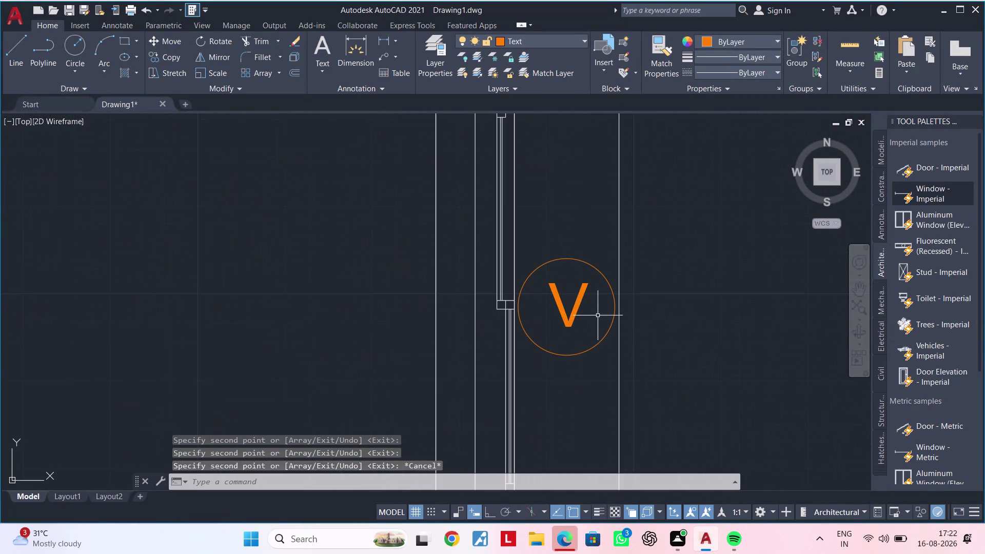
double_click(578, 307)
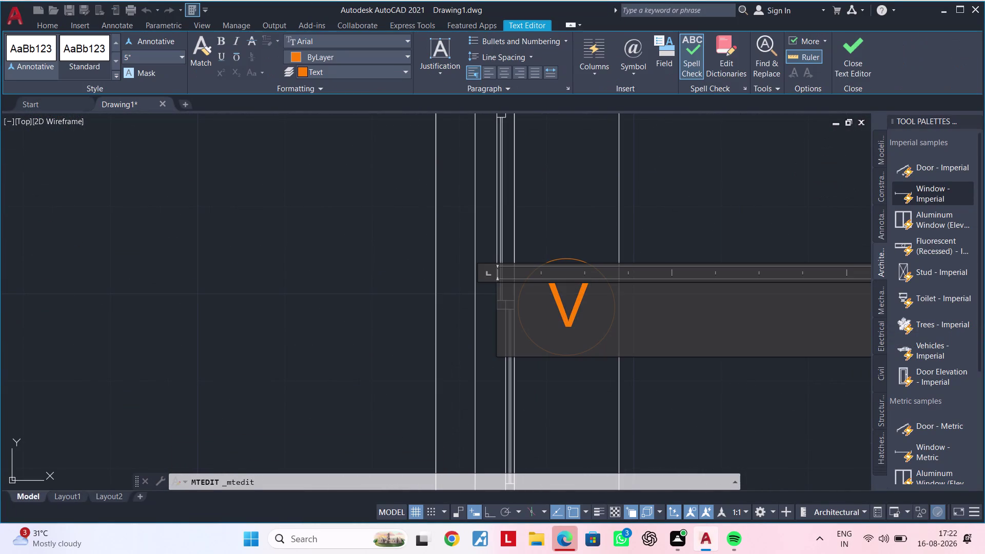
Replace the tag text V with W5.
key(BackSpace)
key(BackSpace)
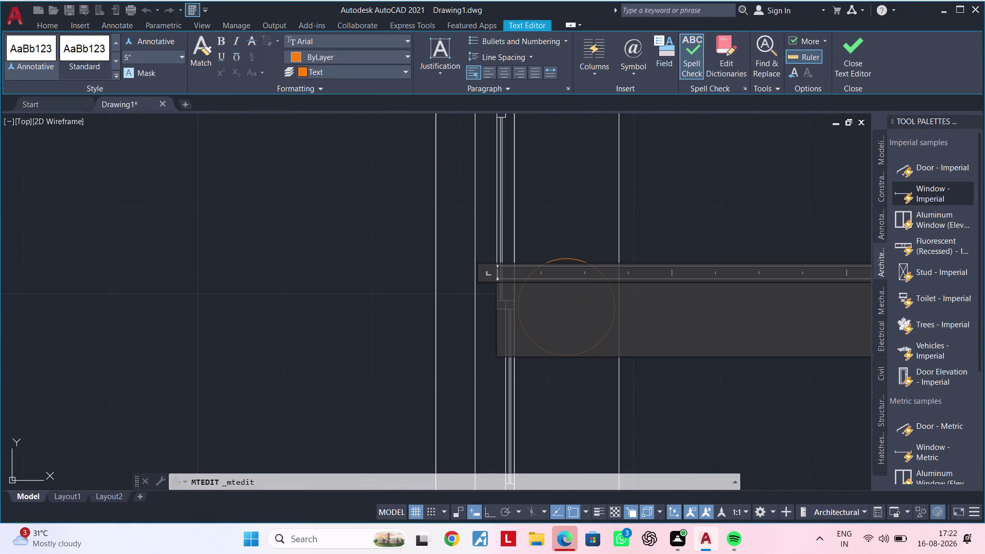
key(w)
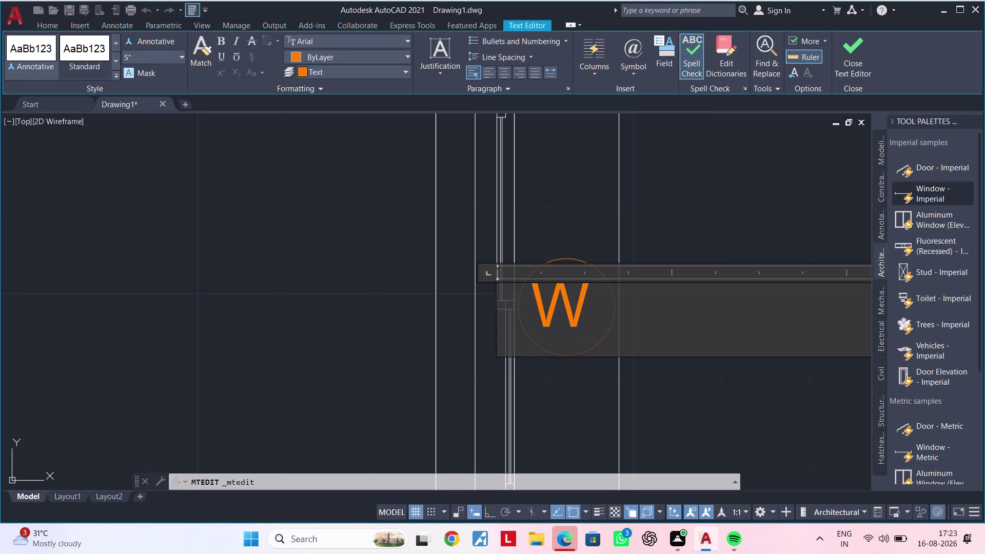
key(5)
scroll(up, 3)
click(610, 419)
Move the W5 tag slightly left toward the window and reselect it.
scroll(down, 3)
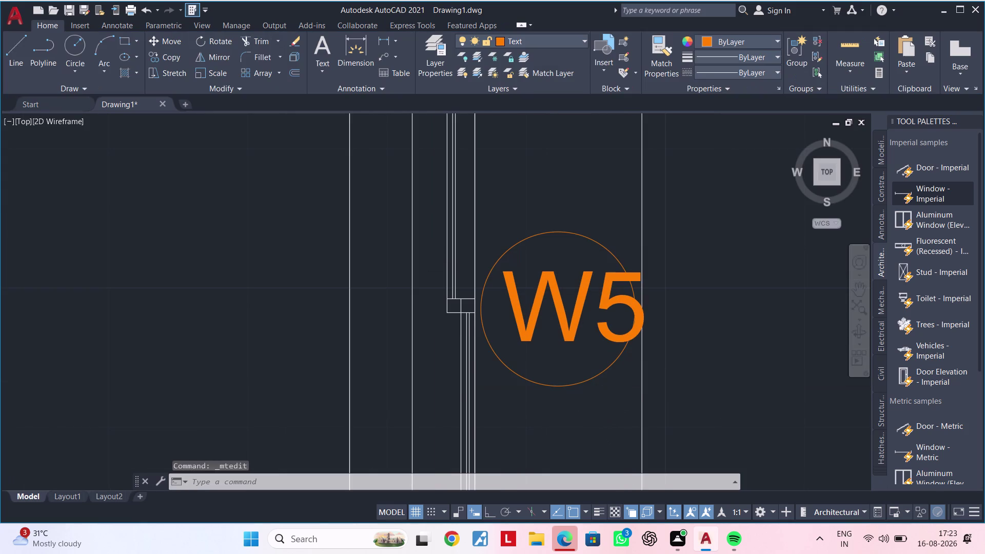
click(574, 347)
text(M)
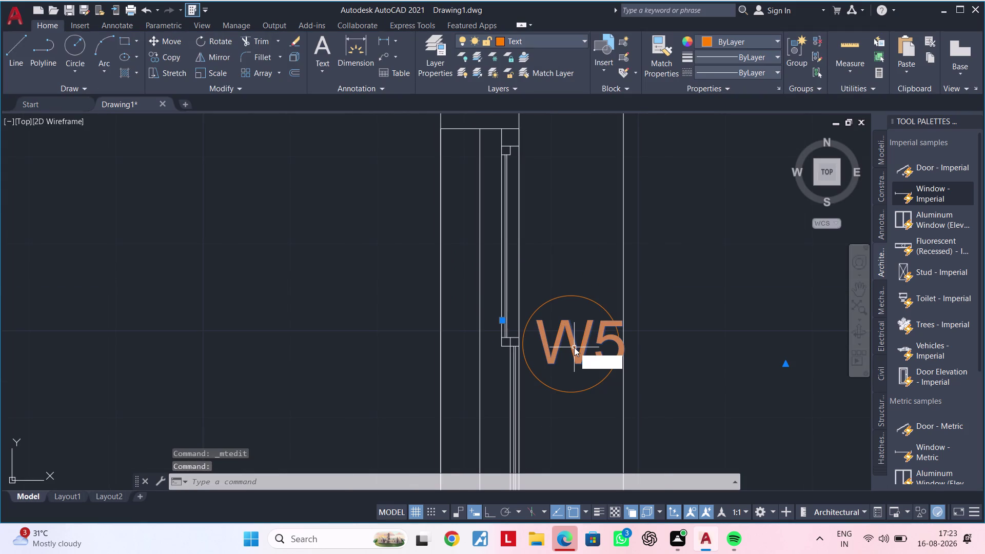
key(space)
click(575, 344)
click(565, 345)
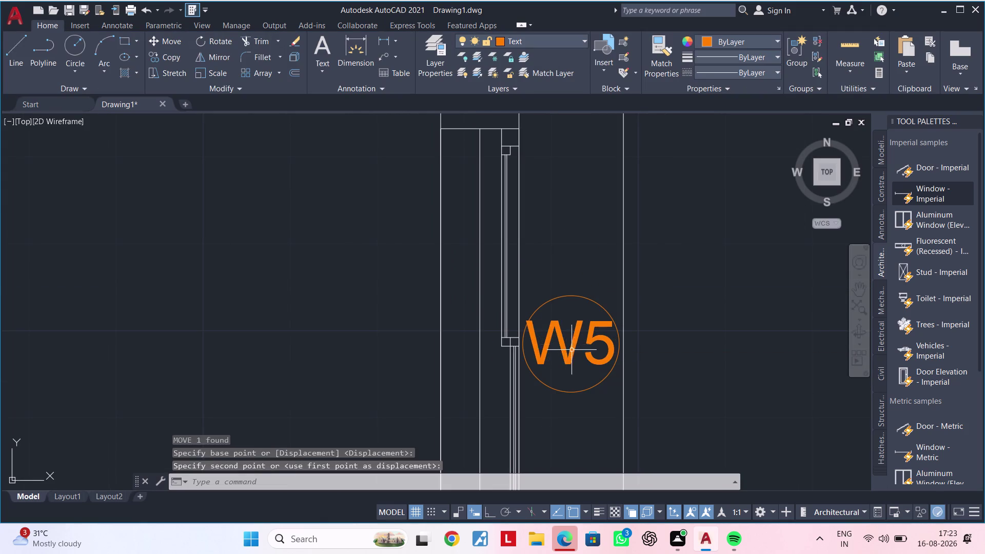
key(Escape)
scroll(down, 3)
click(584, 350)
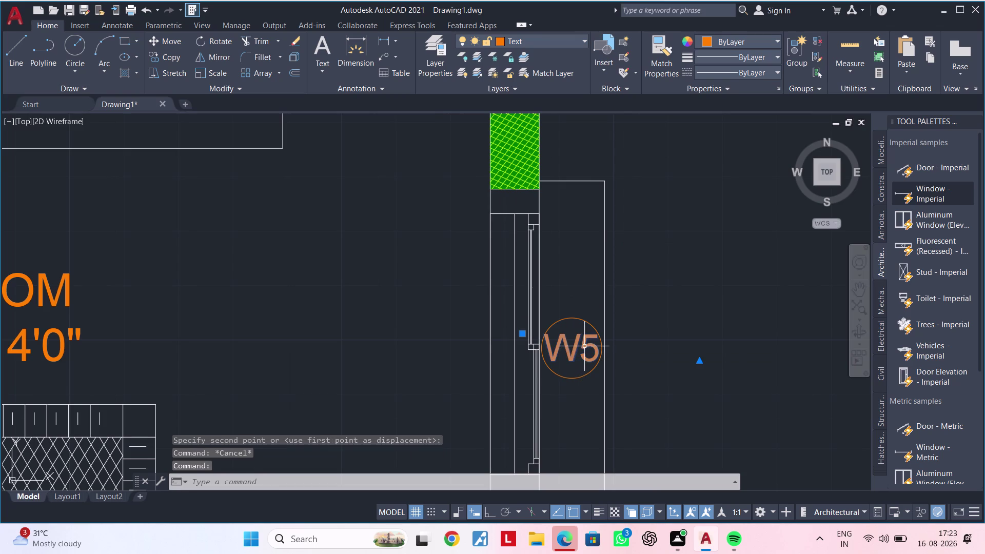
click(587, 323)
Copy the W5 tag beside the Bed Room-01 window.
text(CO)
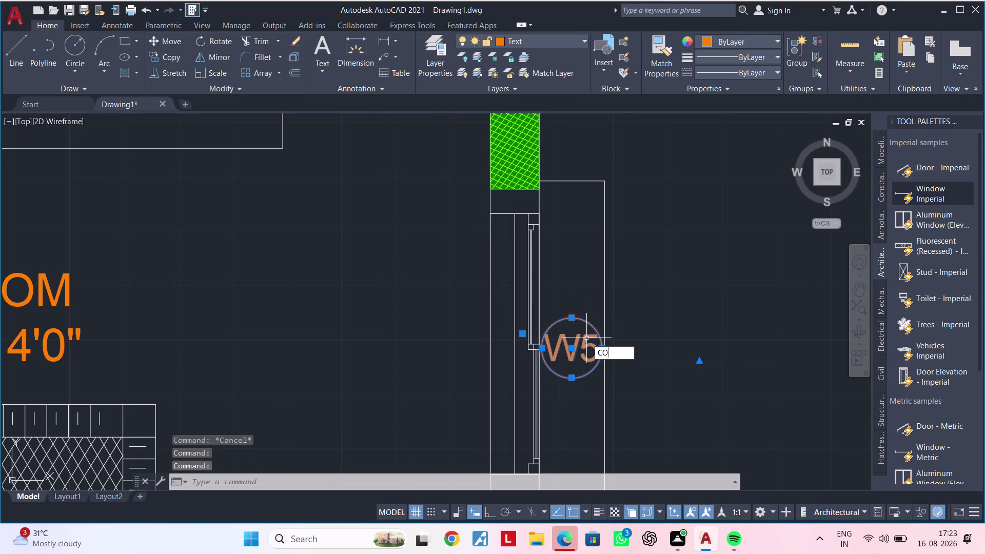
key(space)
click(586, 334)
scroll(down, 3)
middle_drag(495, 374, 834, 300)
scroll(down, 3)
middle_drag(454, 364, 726, 326)
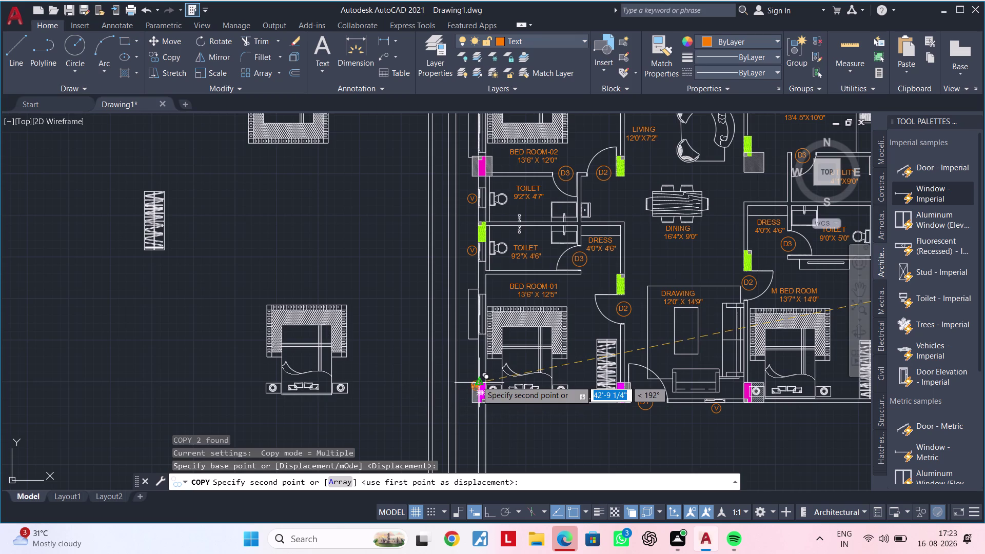
scroll(up, 3)
scroll(up, 3)
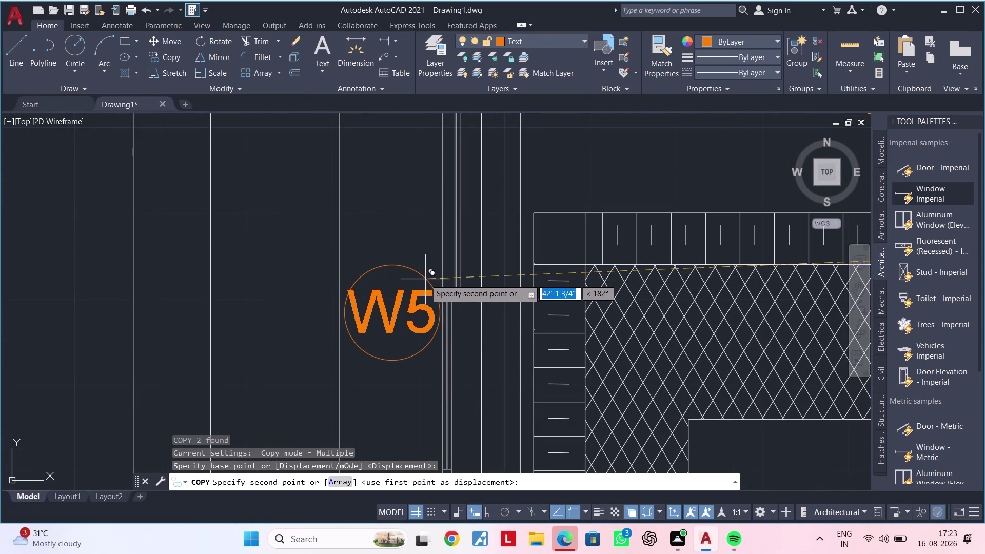
click(425, 279)
Place another W5 copy beside the next bedroom window.
scroll(down, 3)
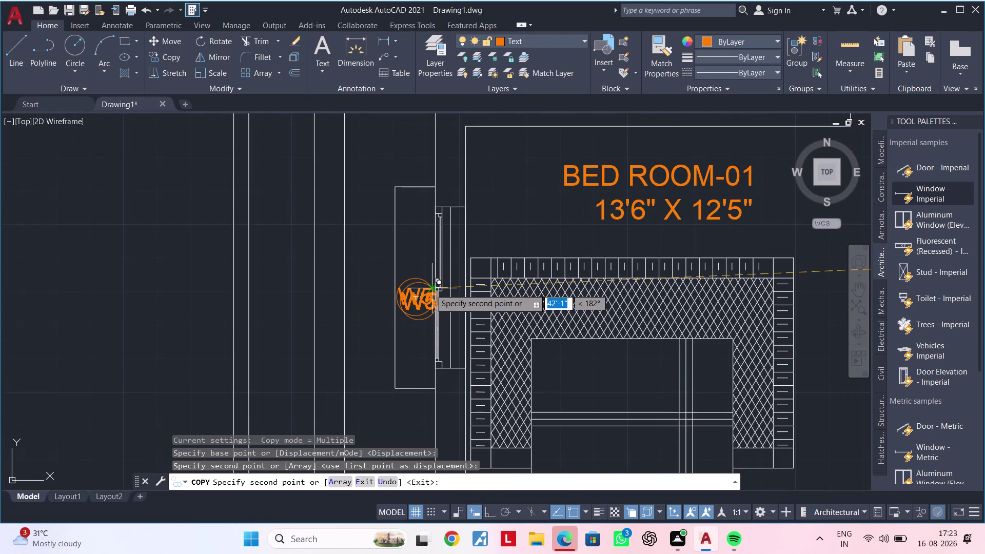
middle_drag(426, 270, 407, 522)
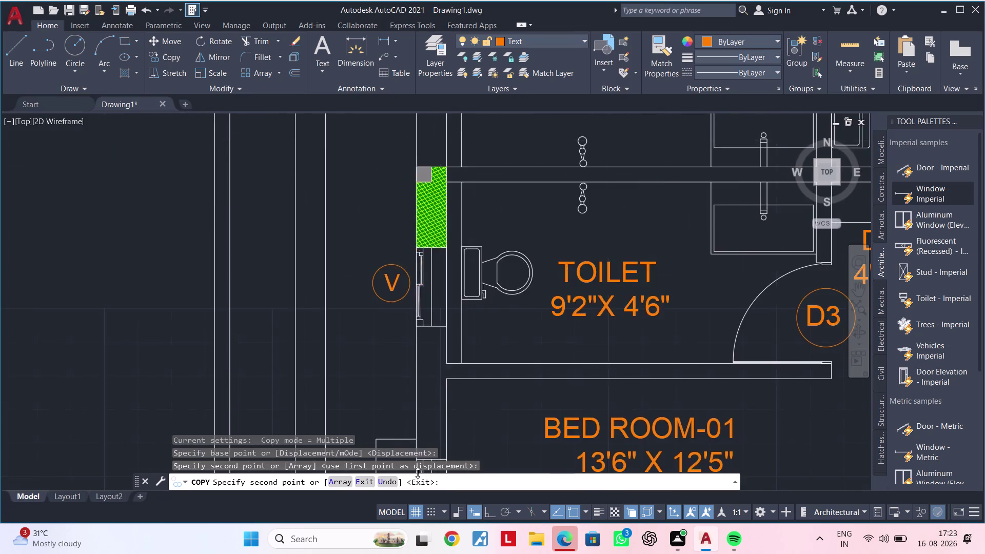
scroll(down, 3)
middle_drag(412, 232, 409, 436)
middle_drag(411, 220, 405, 359)
scroll(up, 3)
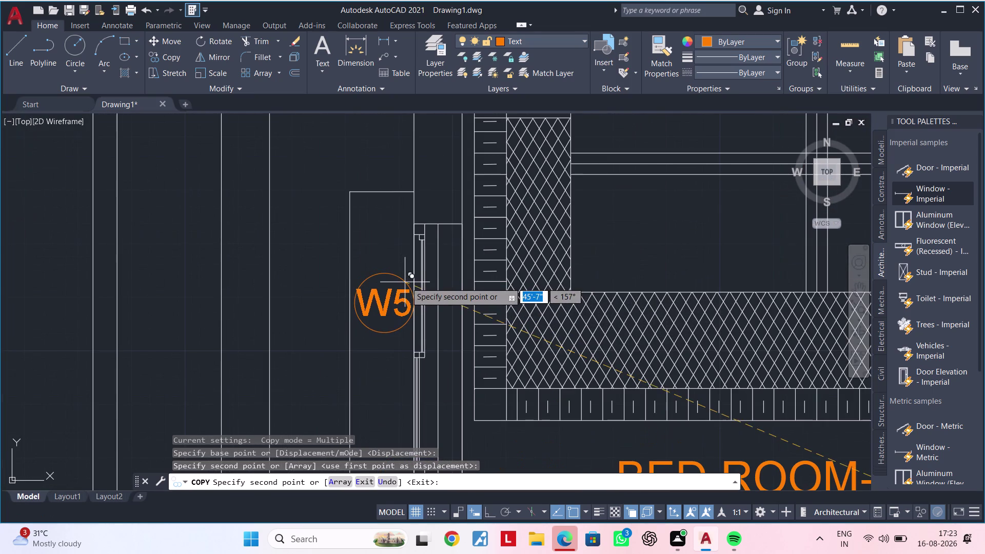
click(403, 282)
Place a W5 copy above the top bedroom window and open its text.
scroll(down, 3)
middle_drag(417, 244, 388, 478)
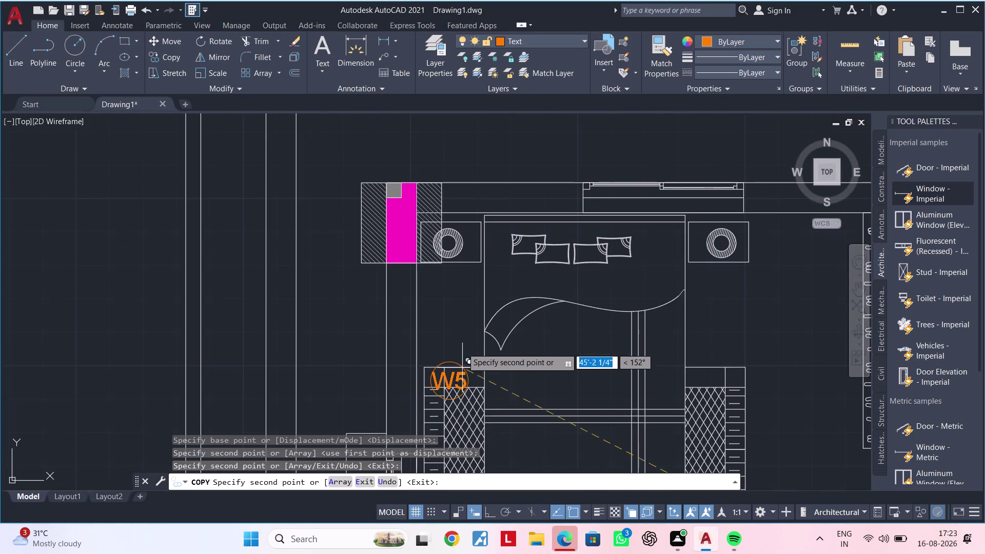
middle_drag(612, 288, 594, 304)
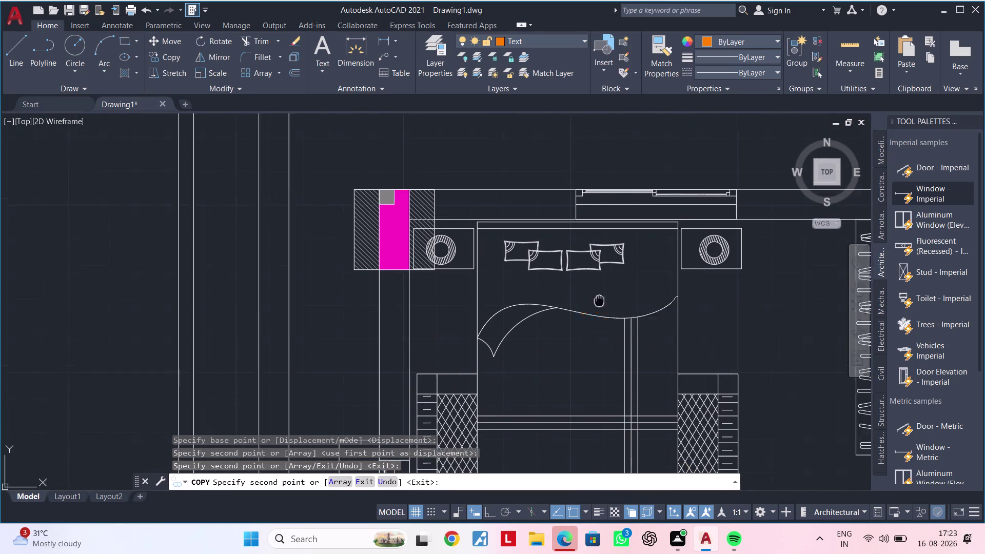
middle_drag(595, 304, 449, 400)
scroll(up, 3)
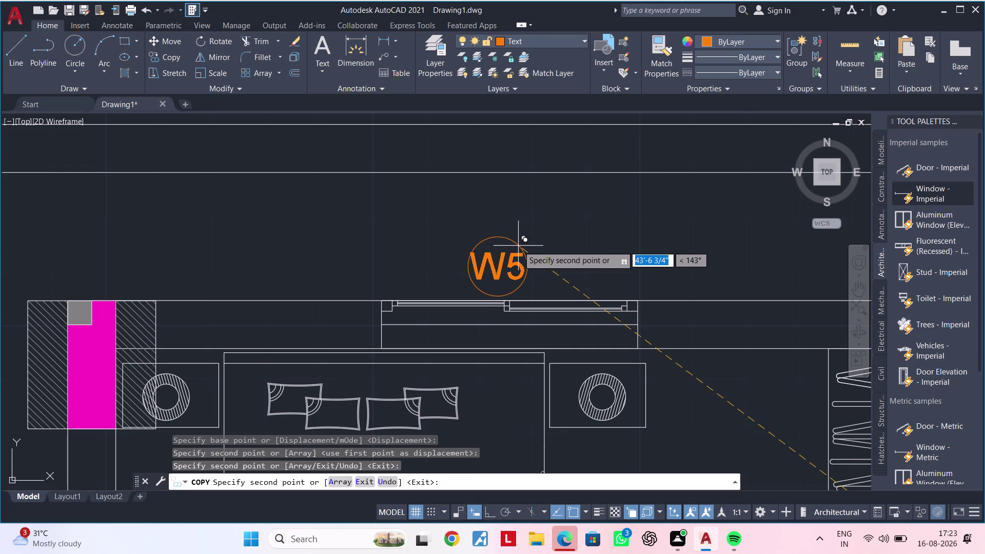
click(518, 246)
key(Escape)
key(Escape)
double_click(513, 262)
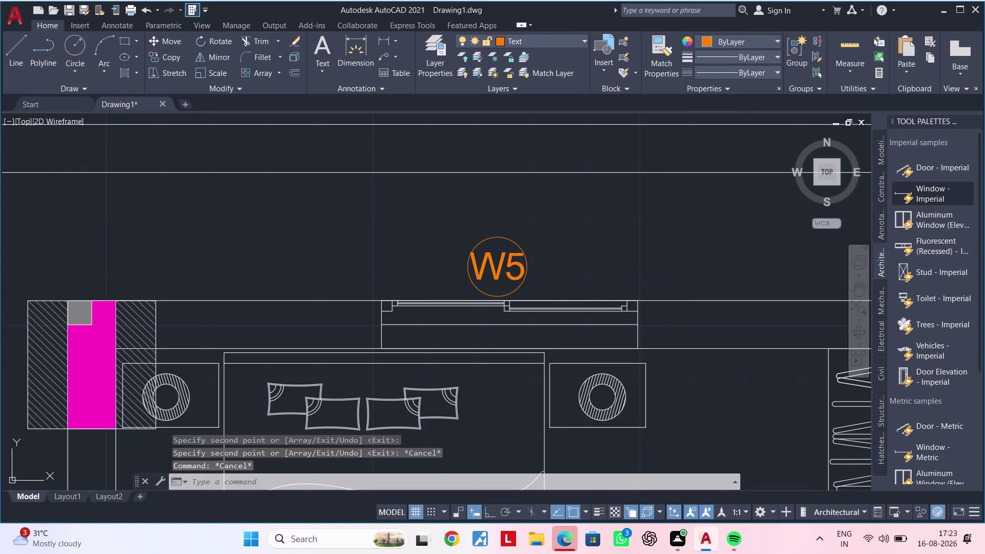
double_click(518, 261)
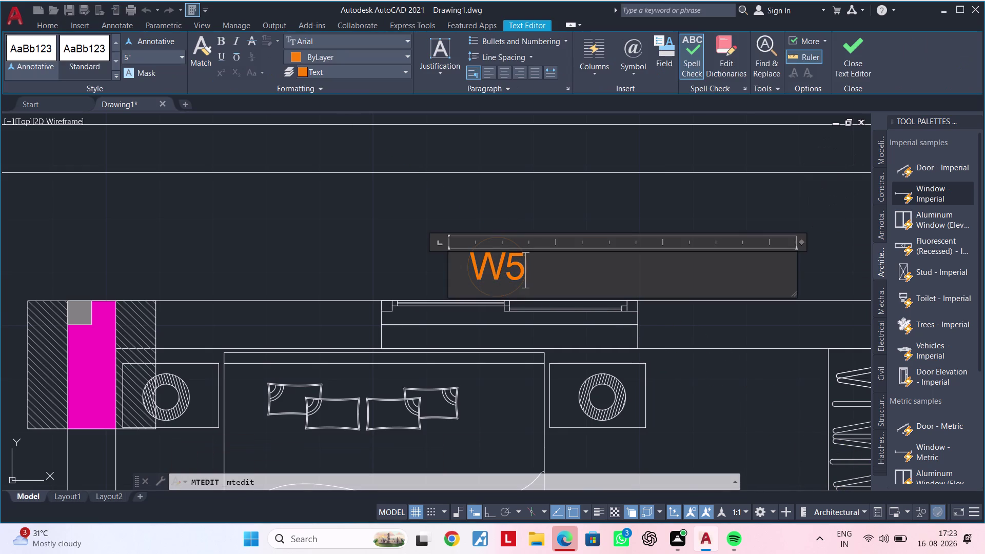
Change the copied tag's label from W5 to W2.
key(BackSpace)
key(2)
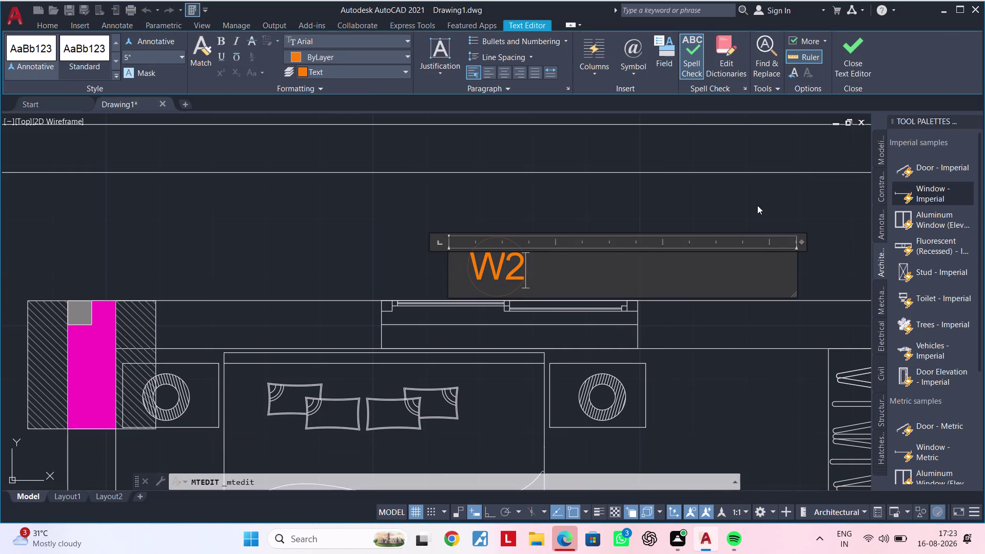
click(757, 205)
scroll(down, 3)
scroll(down, 3)
middle_drag(752, 256, 393, 244)
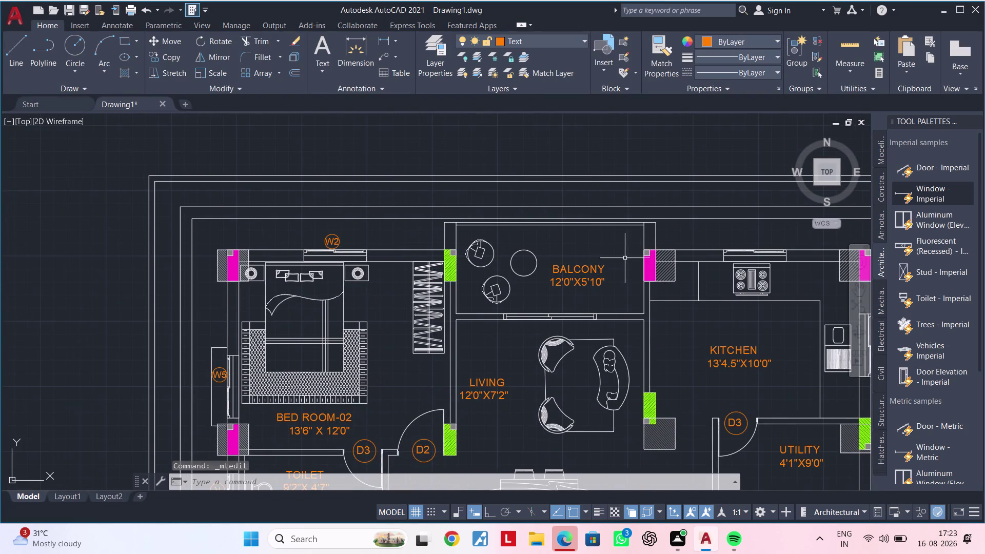
middle_drag(603, 256, 408, 251)
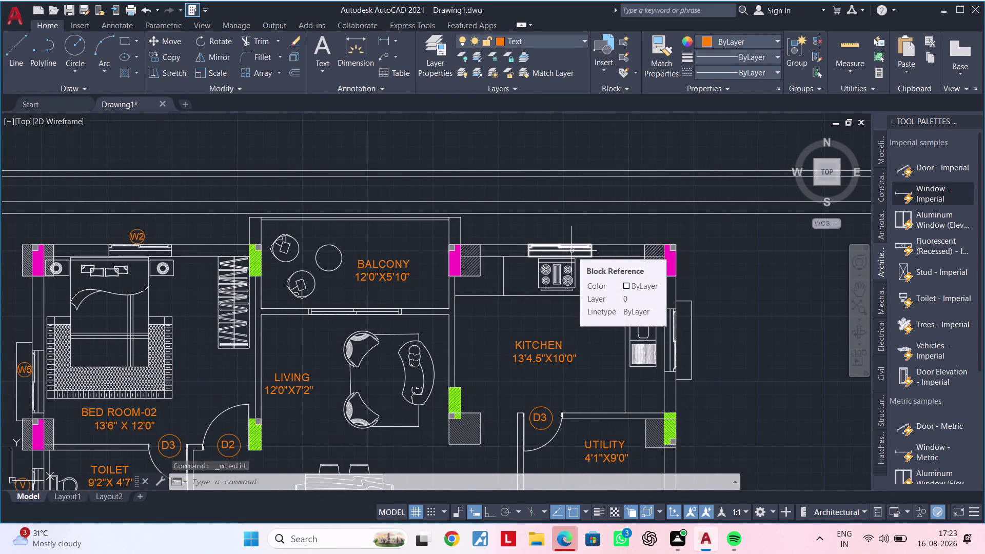
scroll(up, 3)
middle_drag(236, 229, 456, 214)
scroll(up, 3)
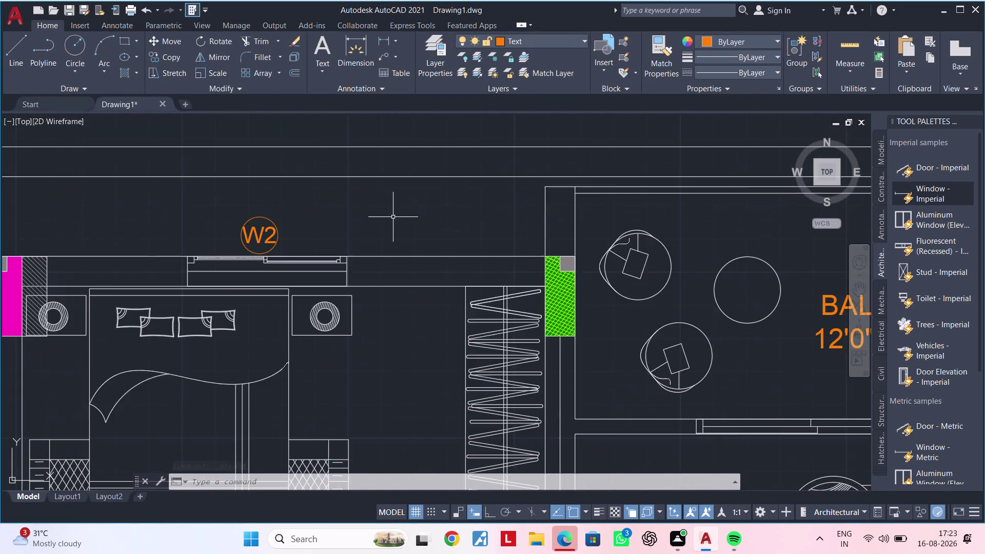
scroll(up, 3)
middle_drag(260, 245, 339, 236)
Copy the W2 tag above the kitchen window.
click(290, 231)
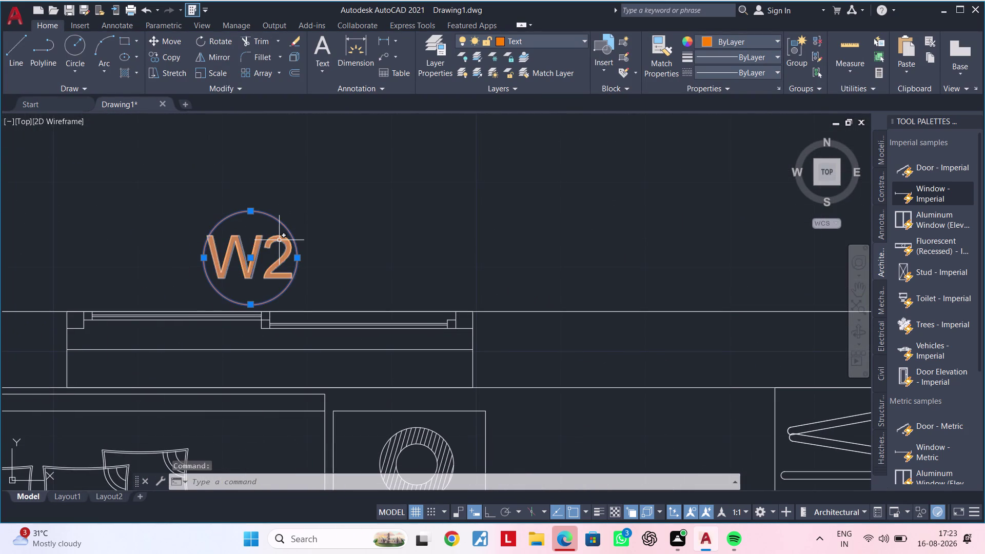
click(279, 240)
text(CO)
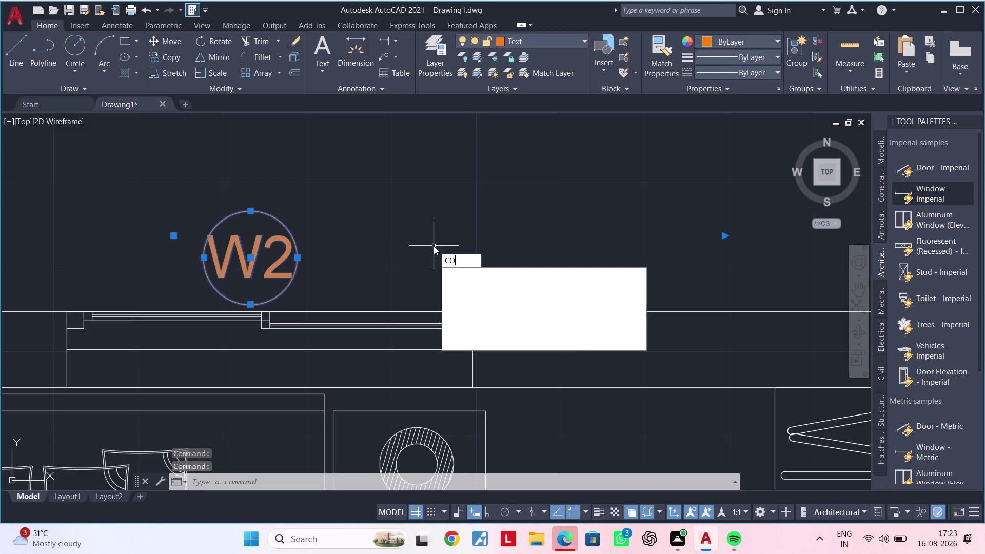
key(space)
click(253, 250)
scroll(down, 3)
middle_drag(515, 249, 216, 249)
middle_drag(646, 245, 212, 243)
middle_drag(571, 246, 376, 238)
scroll(up, 3)
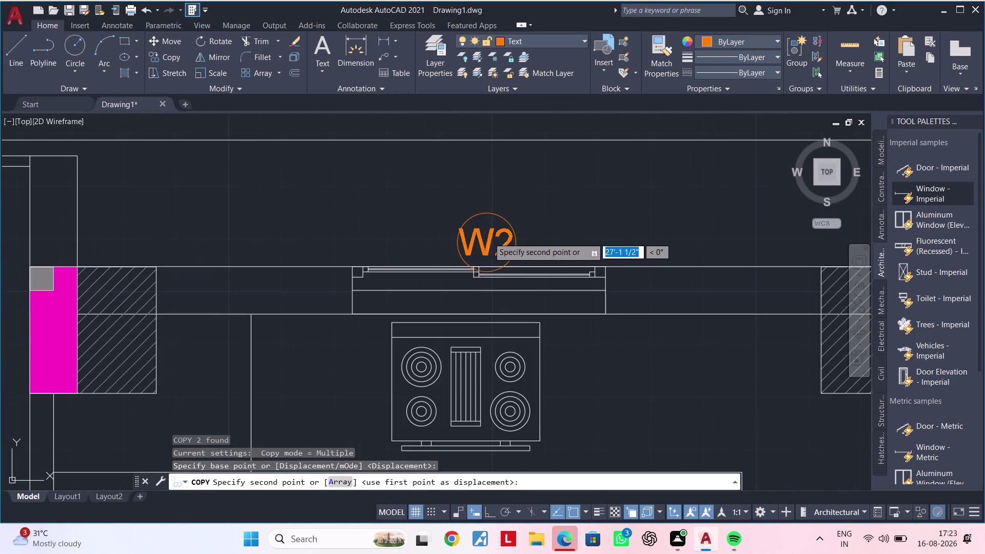
scroll(up, 3)
click(481, 224)
Place another W2 copy beside the kitchen's side-wall window.
scroll(down, 3)
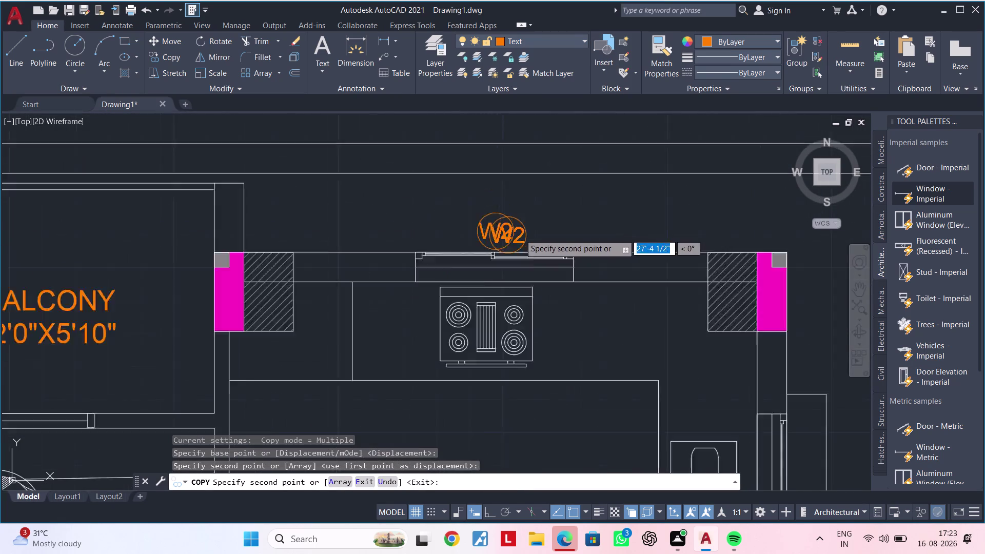
scroll(down, 3)
middle_drag(582, 236, 426, 212)
scroll(up, 3)
scroll(up, 3)
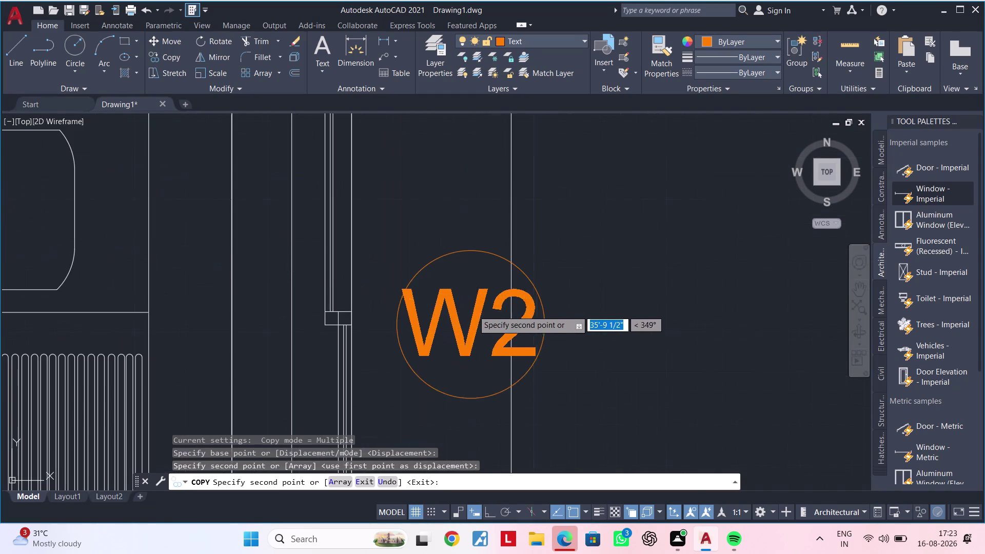
click(437, 273)
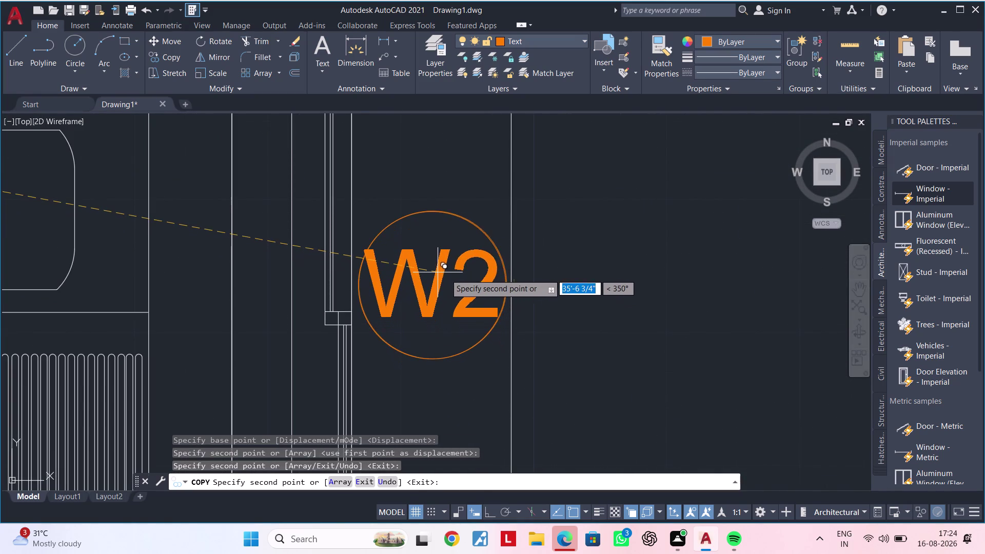
key(Escape)
key(Escape)
Relabel the side-wall tag copy KW and zoom back out over the plan.
double_click(486, 272)
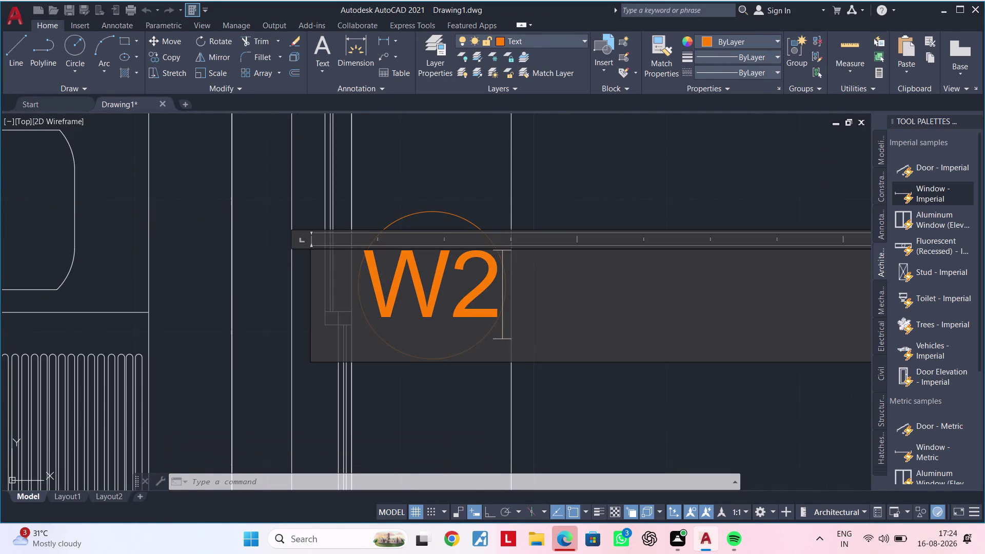
key(BackSpace)
key(Left)
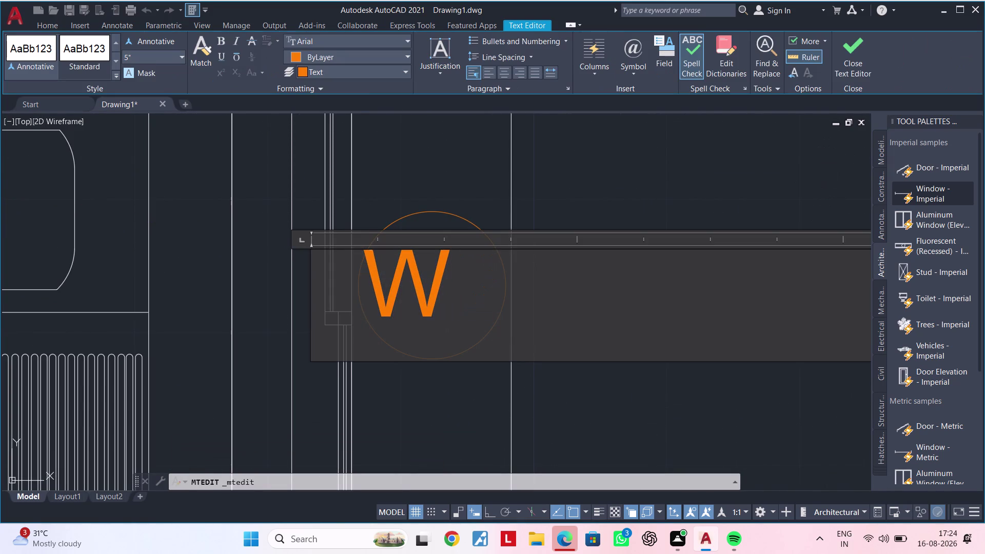
key(k)
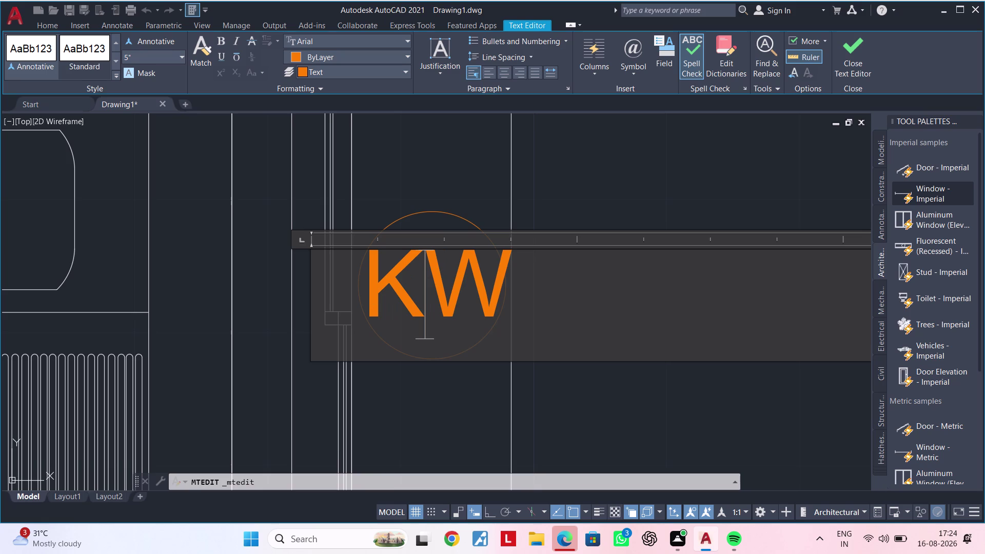
click(454, 393)
scroll(down, 3)
scroll(down, 3)
scroll(down, 3)
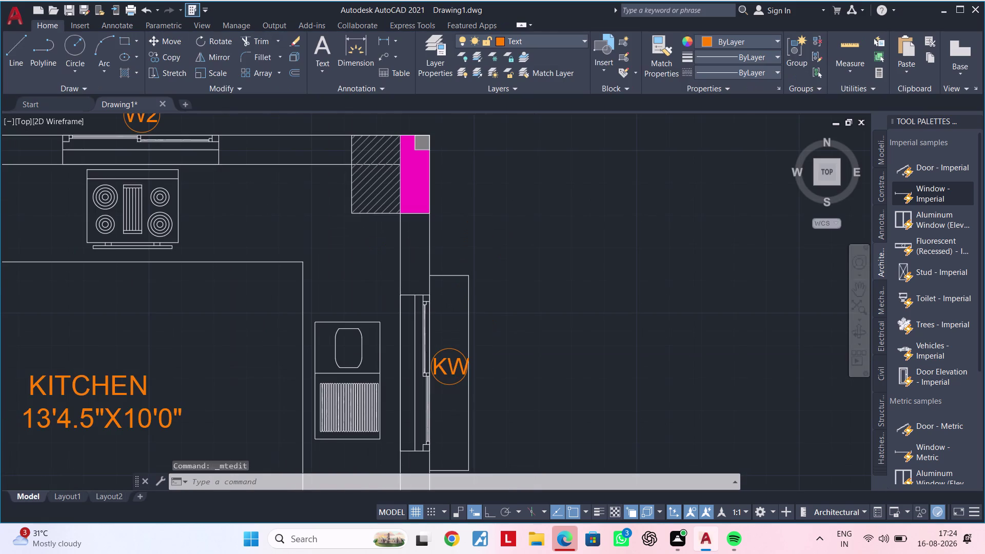
middle_drag(455, 393, 487, 287)
scroll(down, 3)
middle_drag(522, 352, 523, 234)
scroll(down, 3)
middle_drag(545, 335, 607, 224)
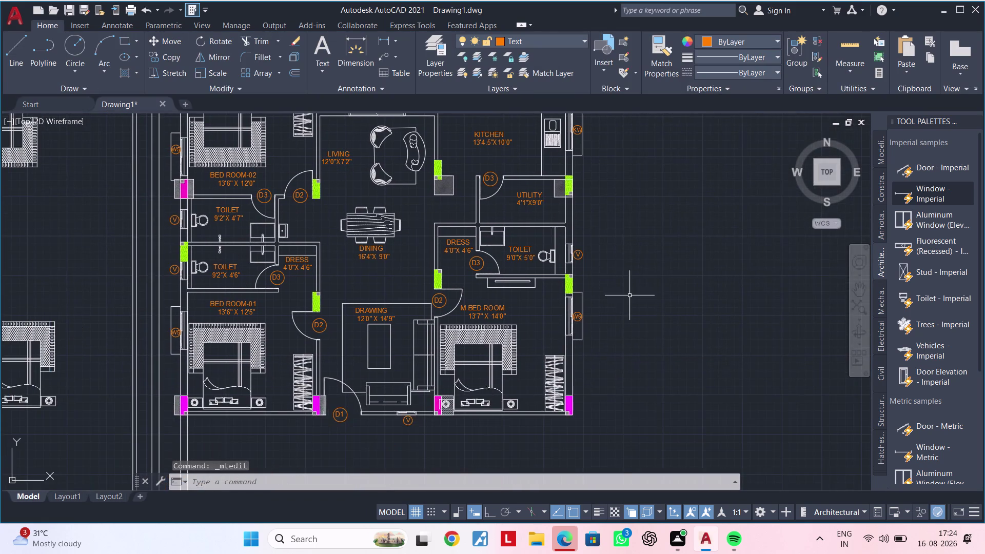
Copy the kitchen's D3 door tag to a spot beside the hatched column.
middle_drag(629, 304, 666, 395)
key(Escape)
key(Escape)
key(Escape)
middle_drag(640, 360, 612, 310)
key(Escape)
key(Escape)
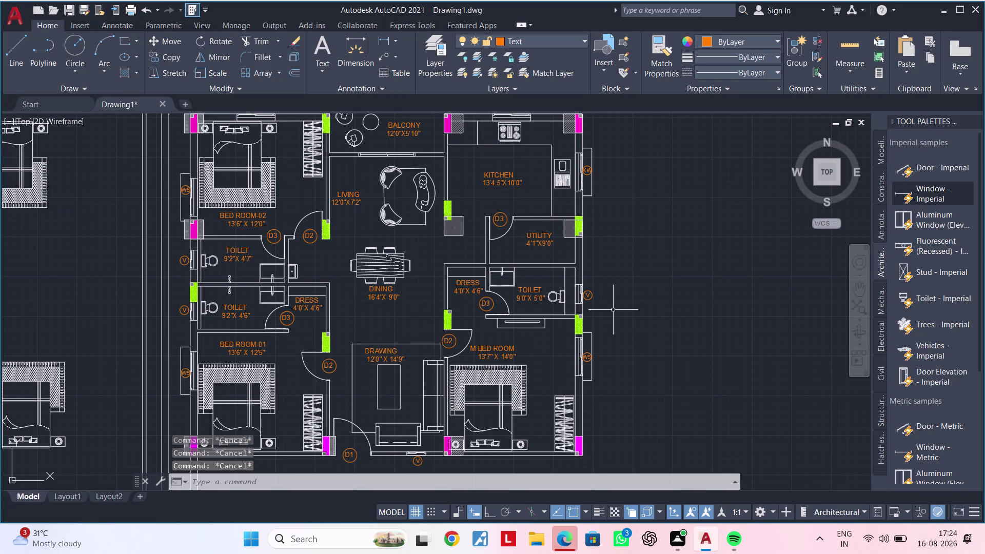
scroll(up, 3)
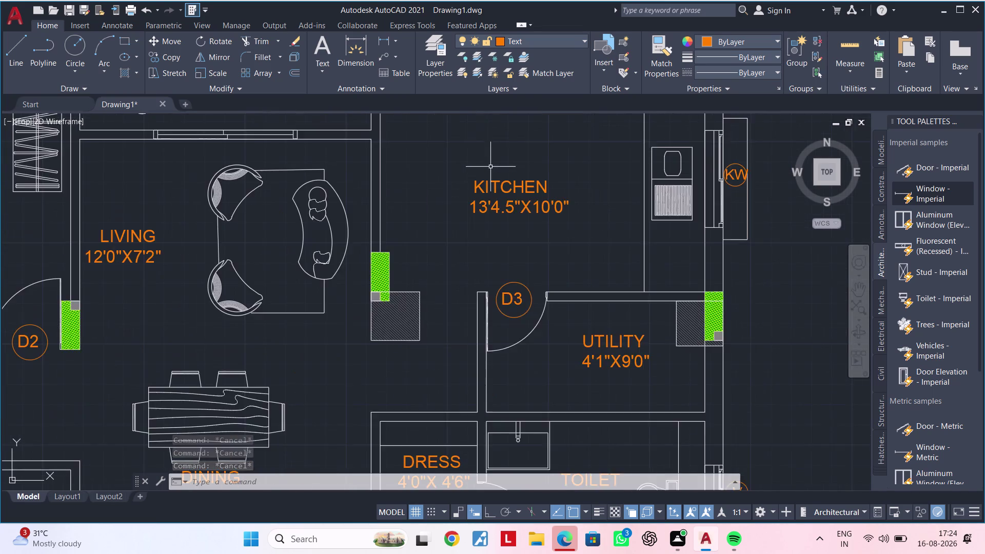
middle_drag(497, 200, 524, 299)
middle_drag(536, 290, 536, 285)
middle_click(536, 270)
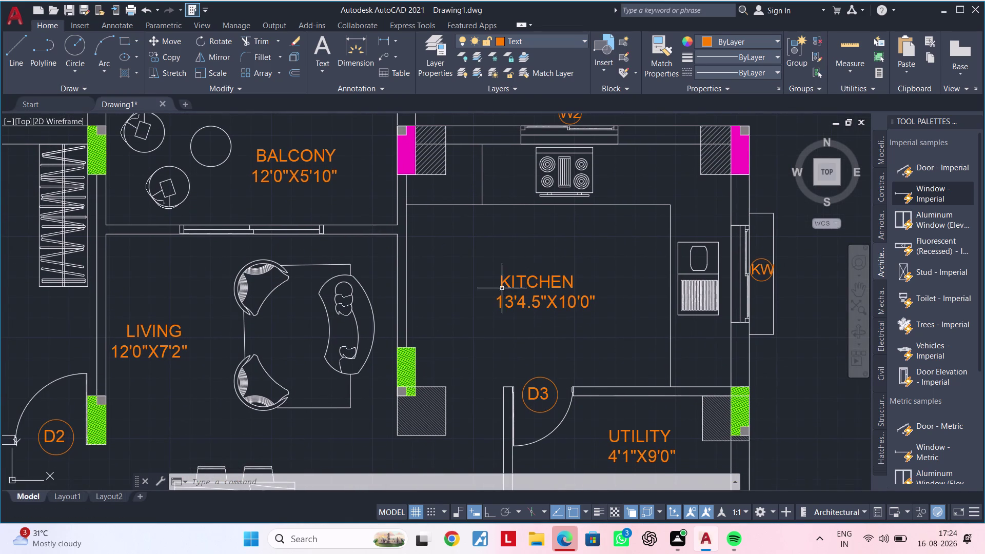
click(539, 399)
text(C)
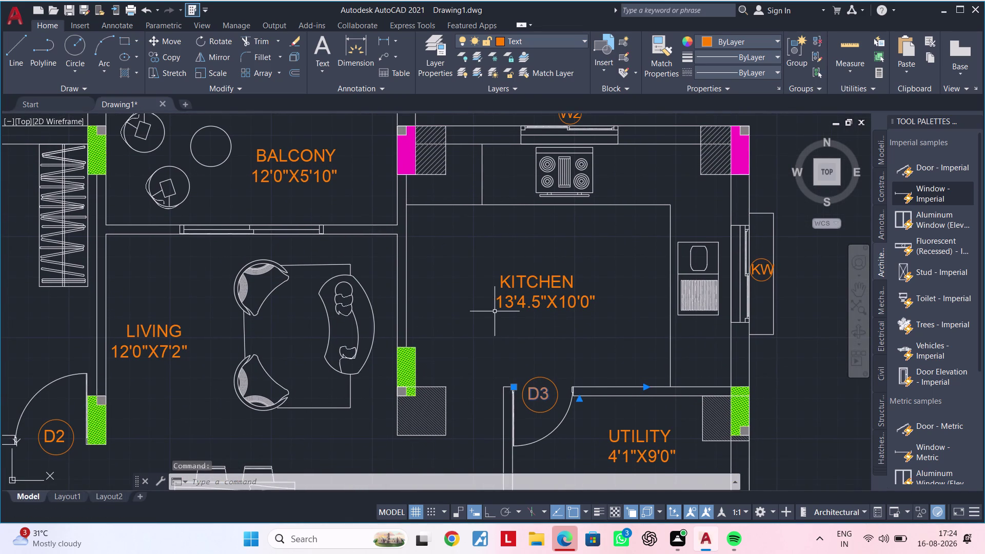
text(O)
key(space)
click(544, 388)
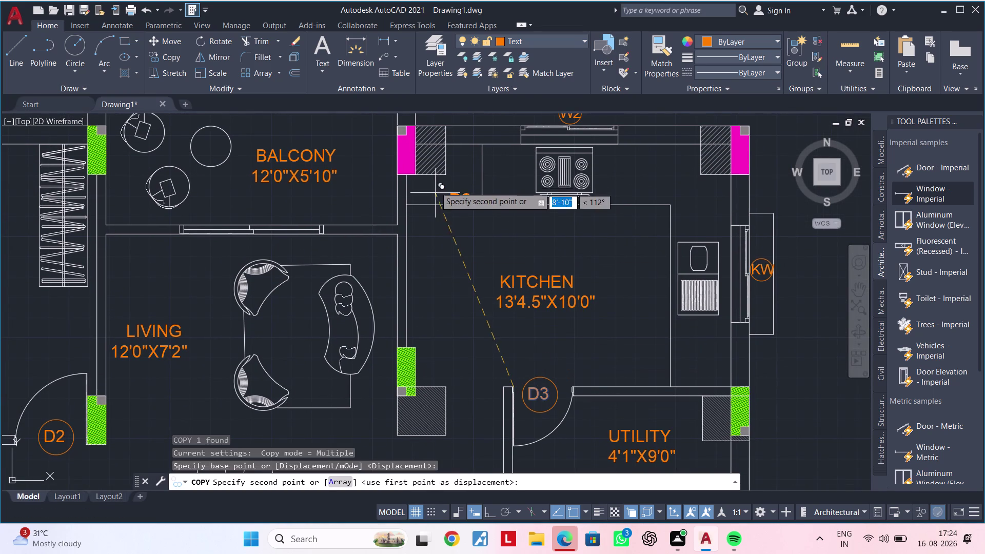
middle_drag(457, 187, 447, 267)
scroll(up, 3)
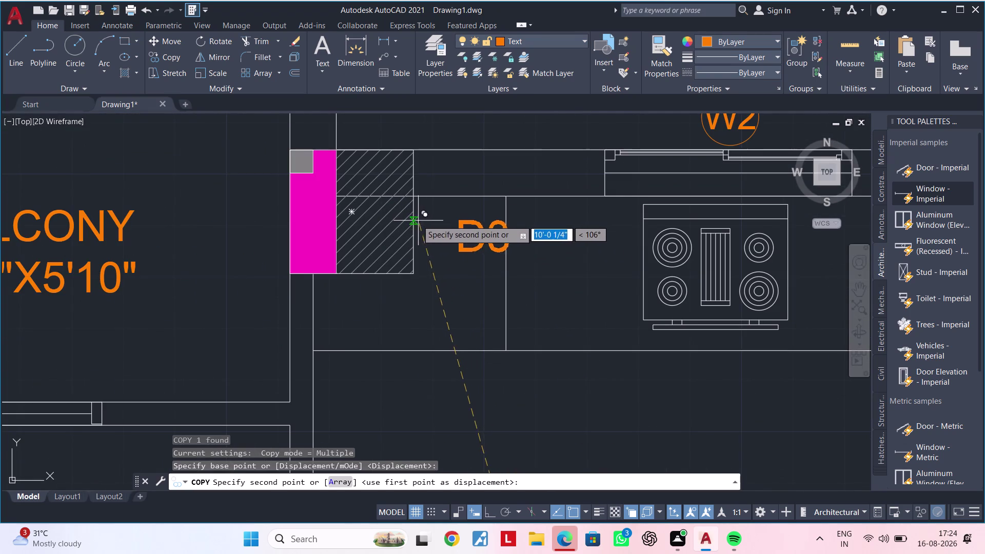
click(383, 217)
key(Escape)
key(Escape)
Change the copied tag's text from D3 to POOJA.
double_click(460, 231)
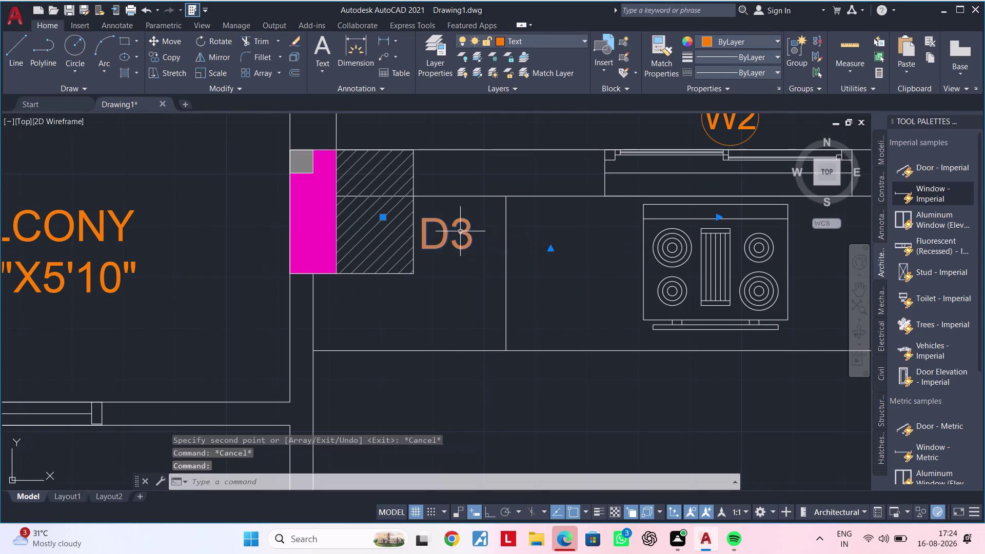
triple_click(468, 233)
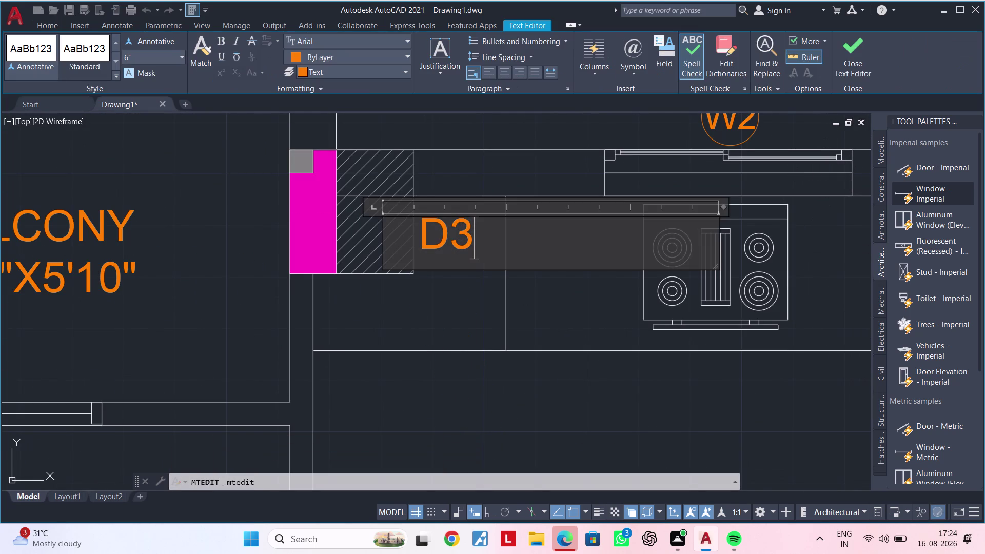
key(BackSpace)
key(BackSpace)
text(P)
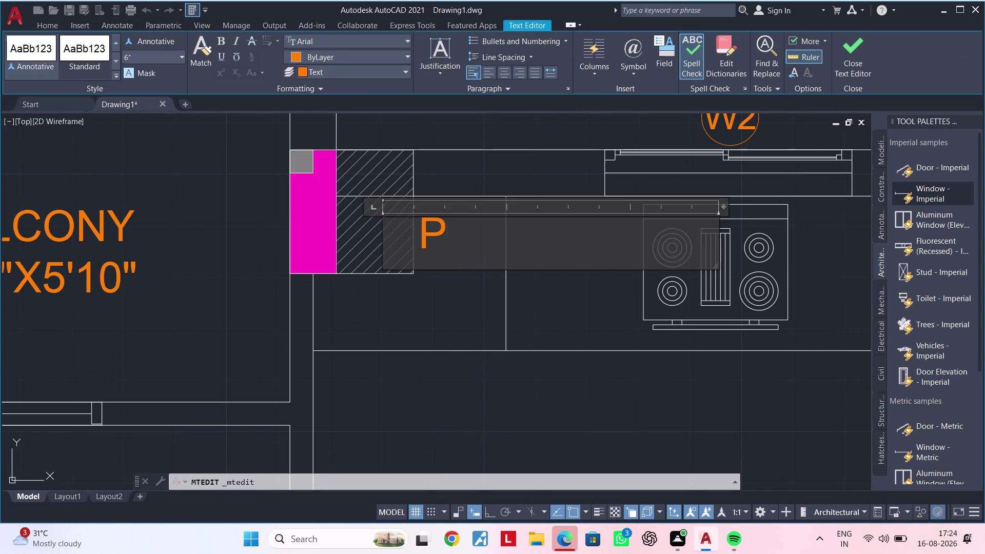
text(O)
key(j)
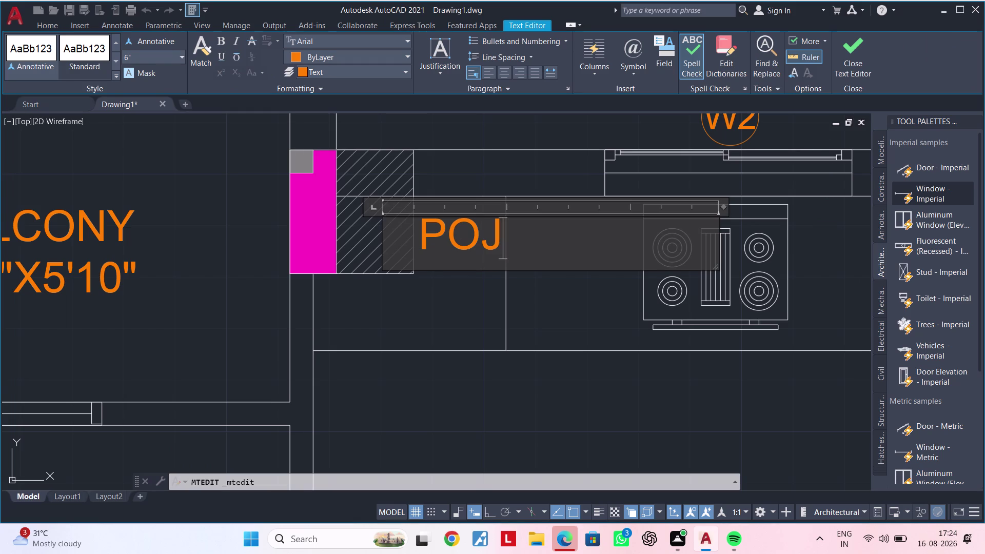
key(BackSpace)
text(OJA)
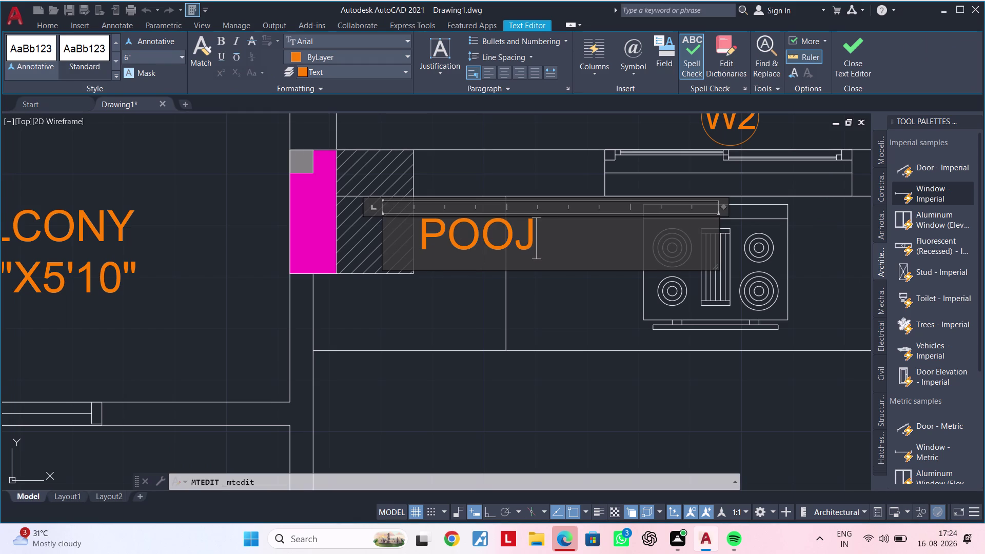
click(462, 297)
key(Escape)
key(Escape)
key(Escape)
key(Escape)
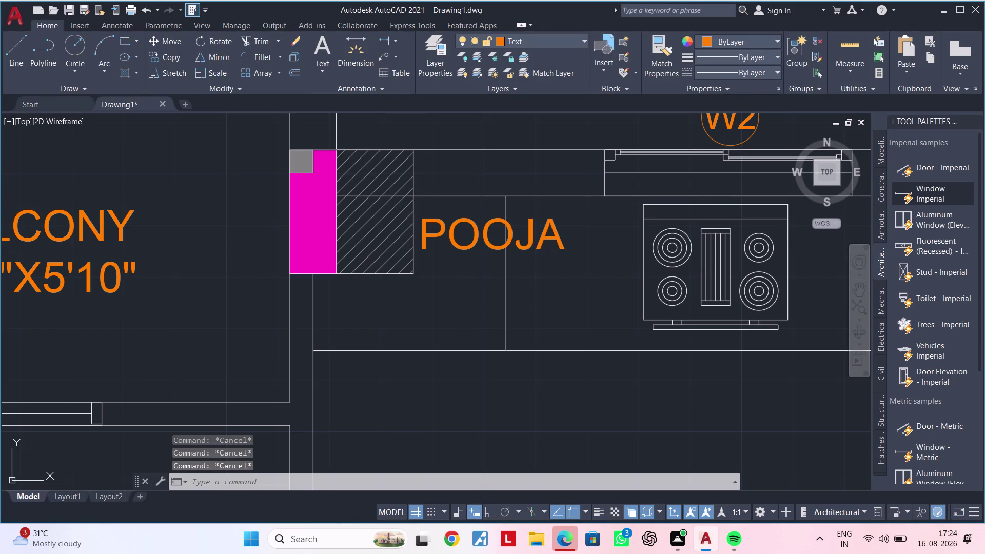
Move the POOJA label left, closer to the hatched column.
click(475, 234)
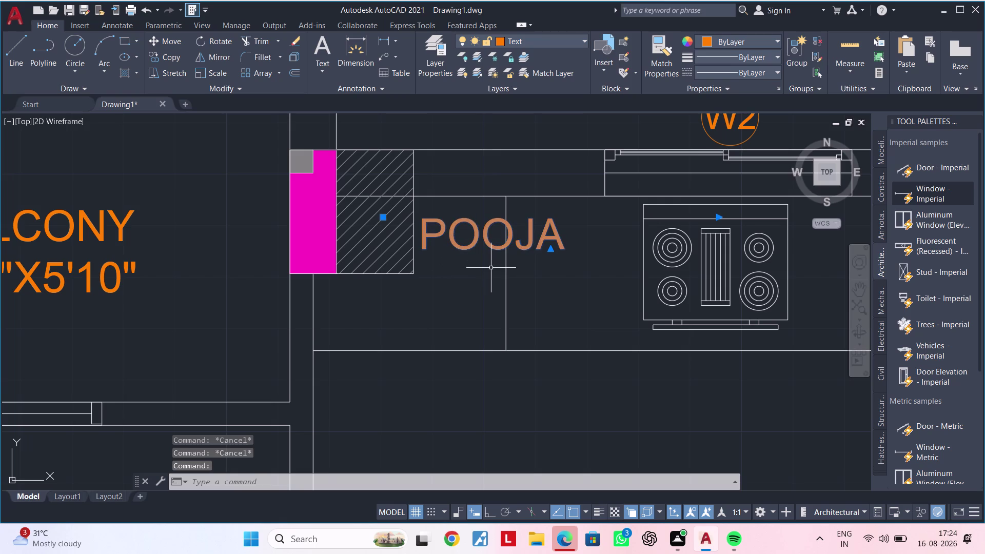
text(M)
key(space)
click(483, 240)
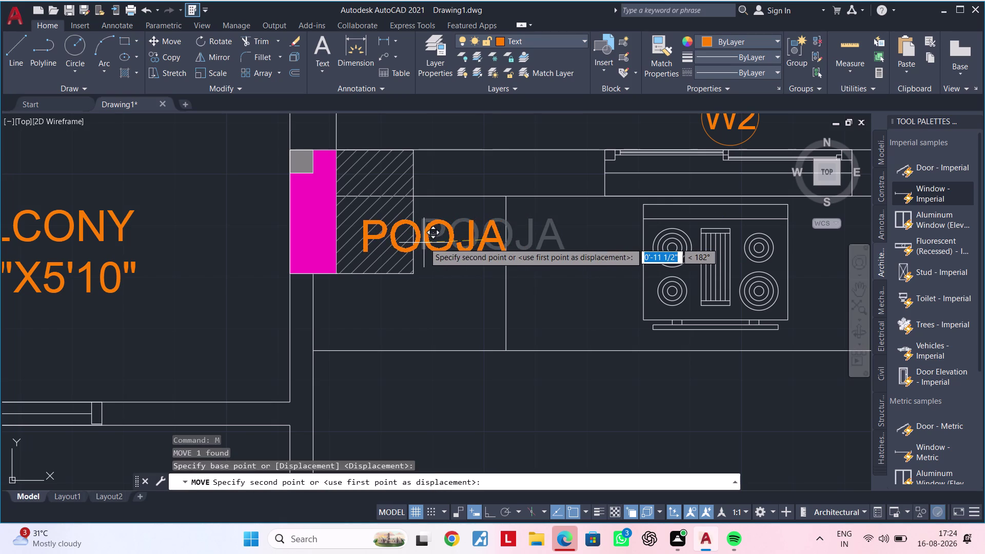
click(420, 243)
scroll(down, 3)
Pan across the plan and select the W2 window tag above the kitchen.
key(Escape)
scroll(down, 3)
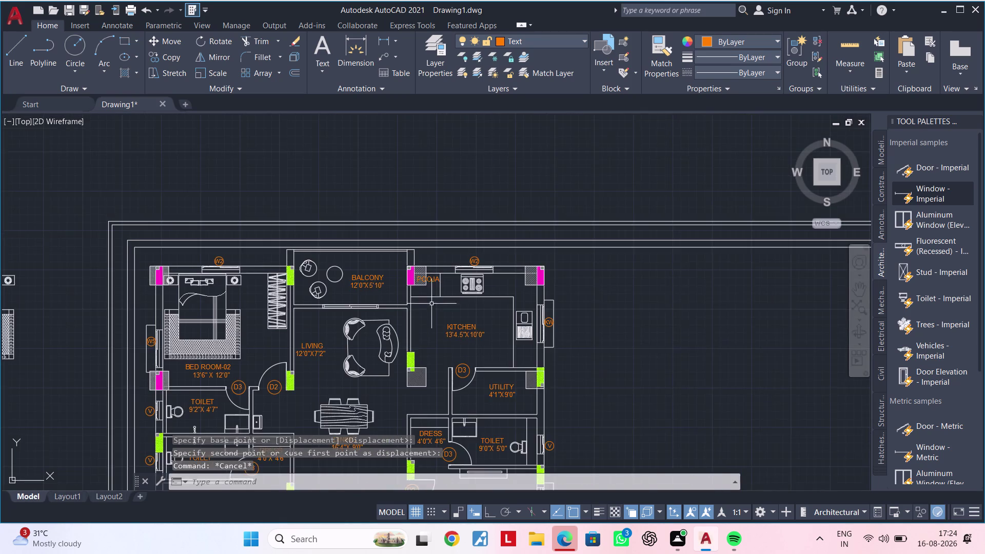
middle_drag(433, 309, 439, 262)
key(Escape)
key(Escape)
middle_drag(439, 263, 456, 246)
key(Escape)
key(Escape)
middle_drag(450, 253, 495, 240)
key(Escape)
key(Escape)
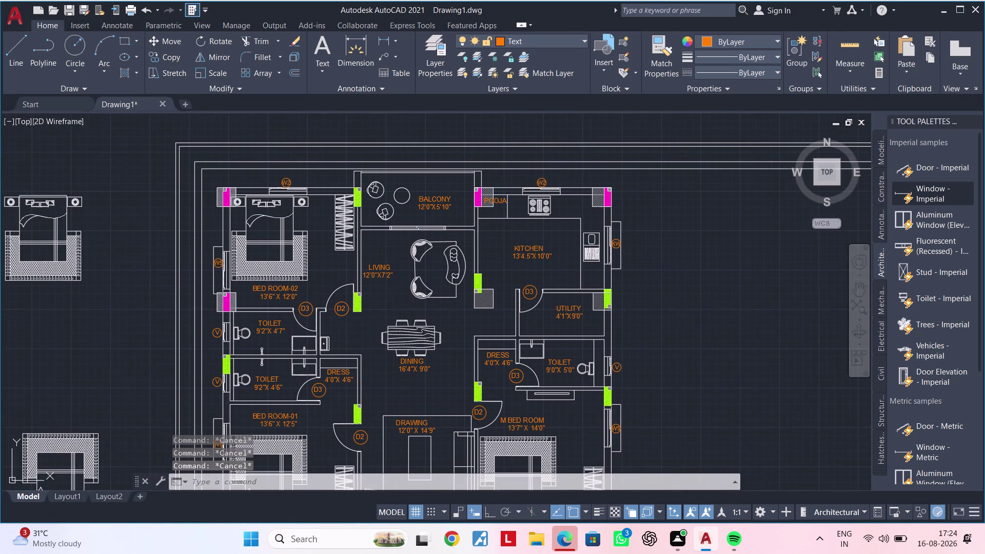
scroll(up, 3)
middle_drag(405, 235, 411, 246)
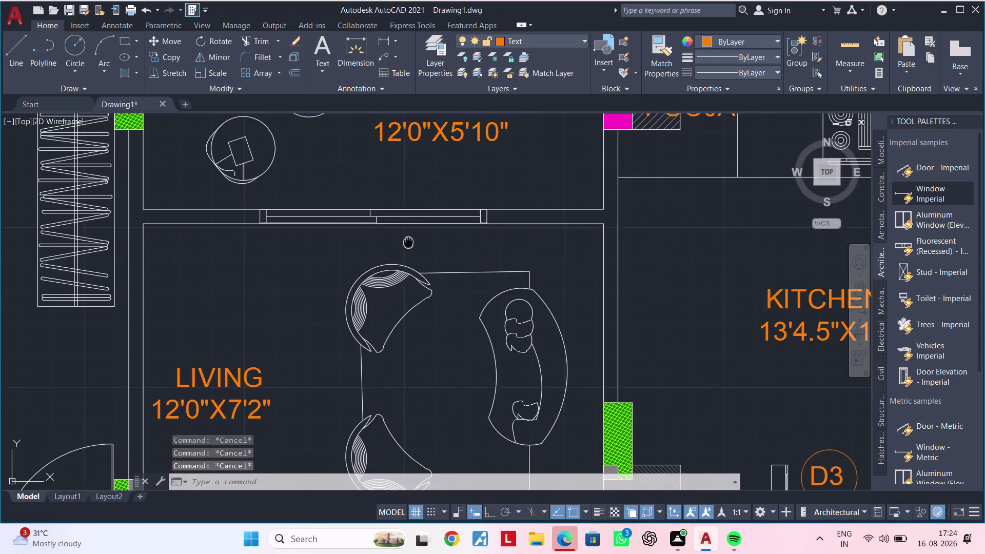
middle_drag(411, 246, 455, 293)
key(Escape)
scroll(down, 3)
middle_drag(461, 257, 449, 346)
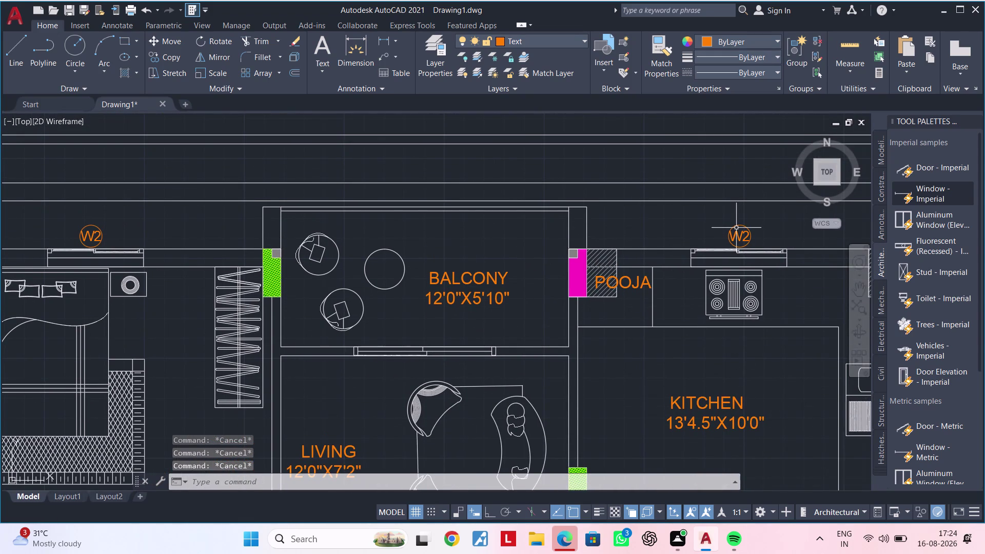
click(736, 225)
scroll(up, 3)
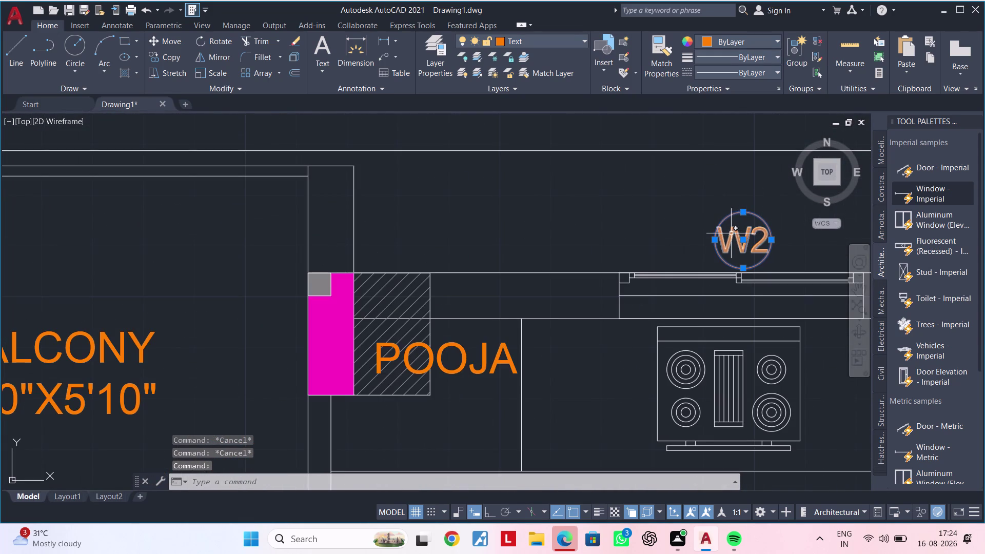
click(728, 234)
Copy the W2 tag to just above the balcony's lower window.
key(c)
text(O)
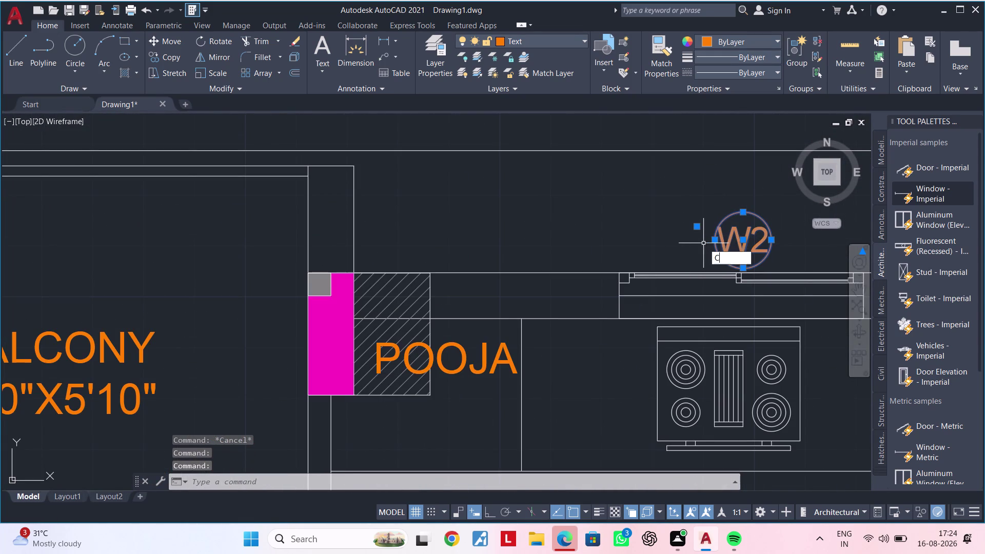
key(space)
click(735, 240)
scroll(down, 3)
middle_drag(466, 280, 808, 176)
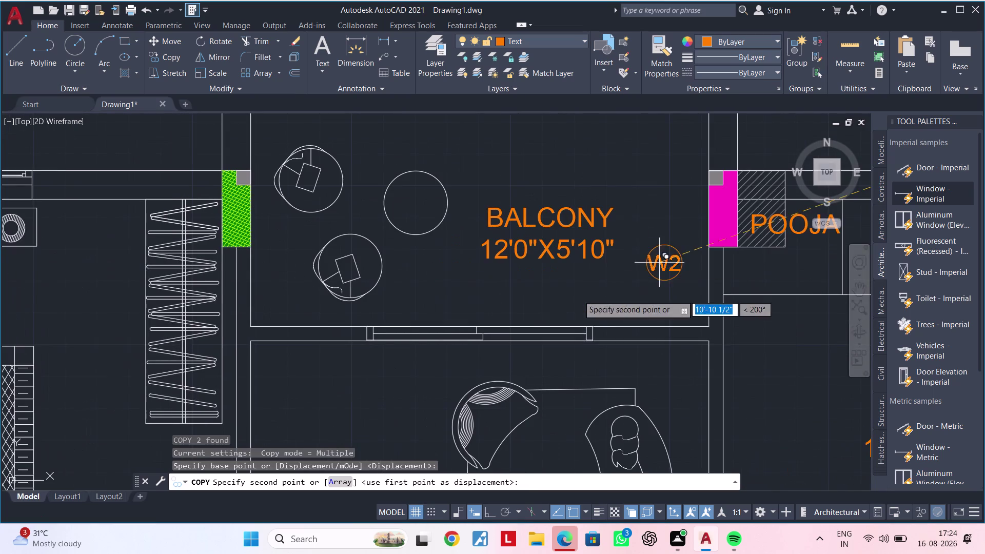
middle_drag(541, 303, 537, 288)
scroll(up, 3)
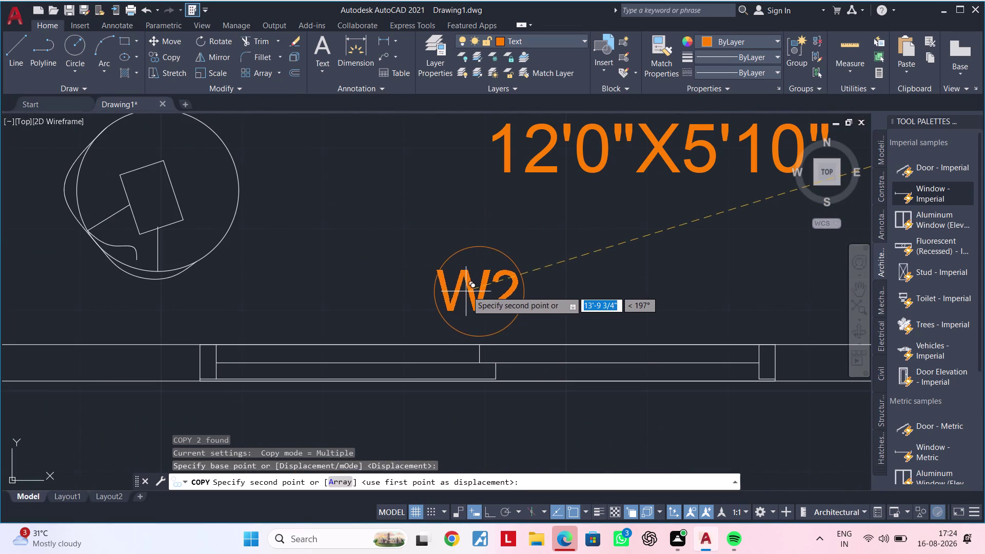
click(466, 291)
key(Escape)
key(Escape)
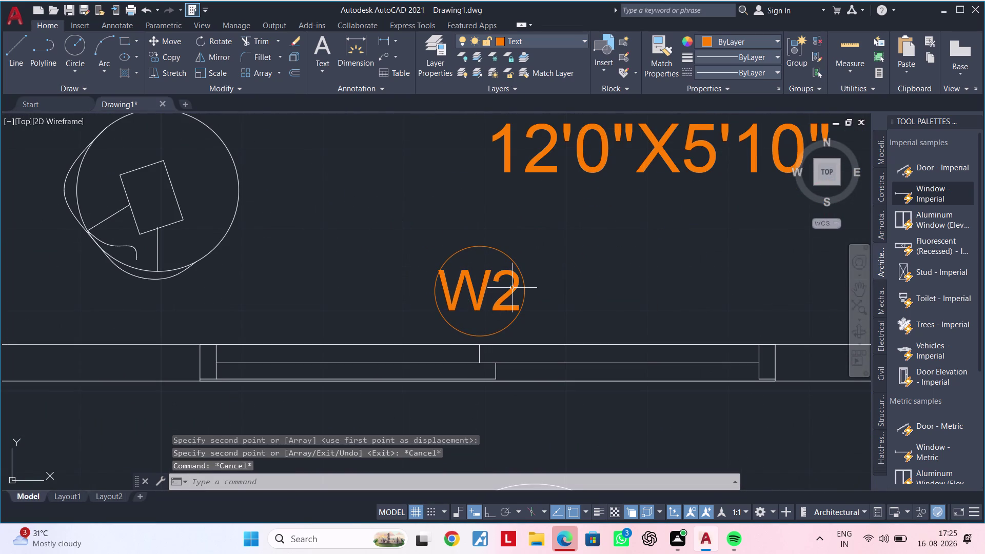
Change the copied balcony tag's text from W2 to SD.
double_click(512, 288)
key(BackSpace)
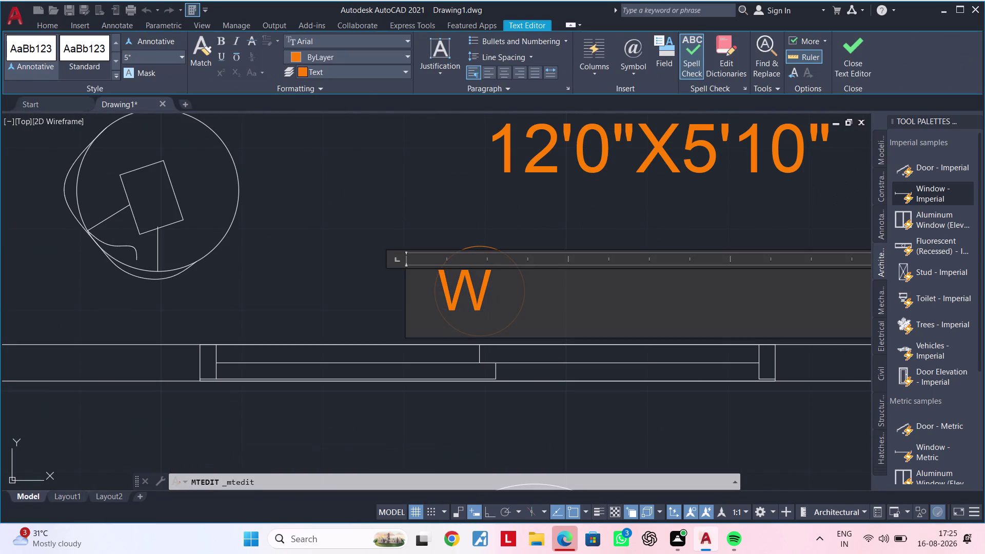
key(BackSpace)
text(SD)
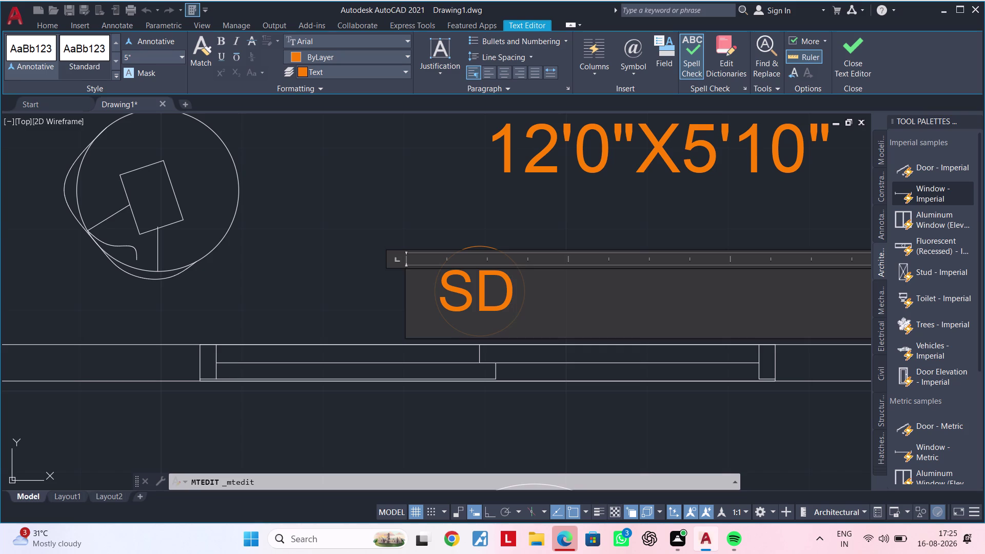
click(613, 220)
Zoom out to the balcony and begin selecting a balcony chair.
scroll(down, 3)
scroll(down, 3)
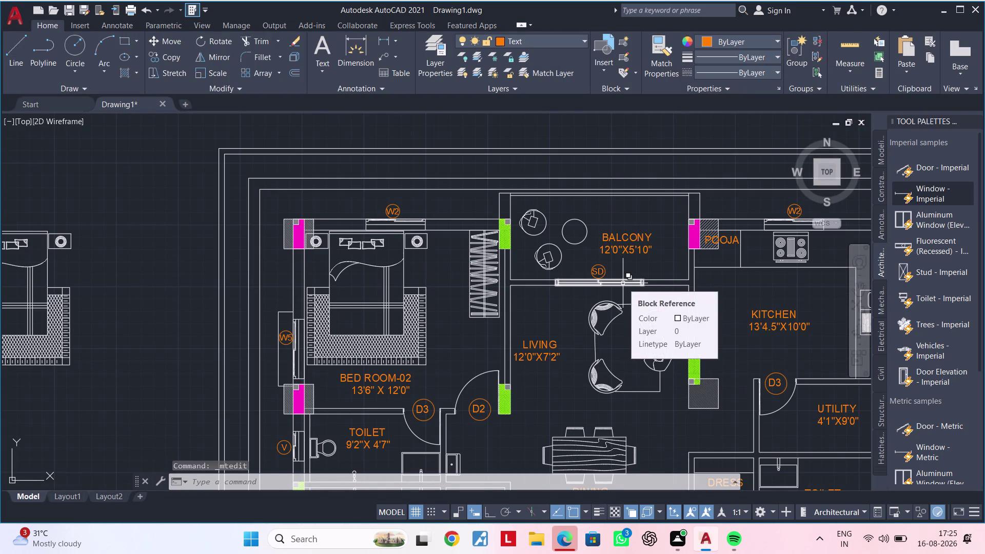
middle_drag(555, 264, 541, 286)
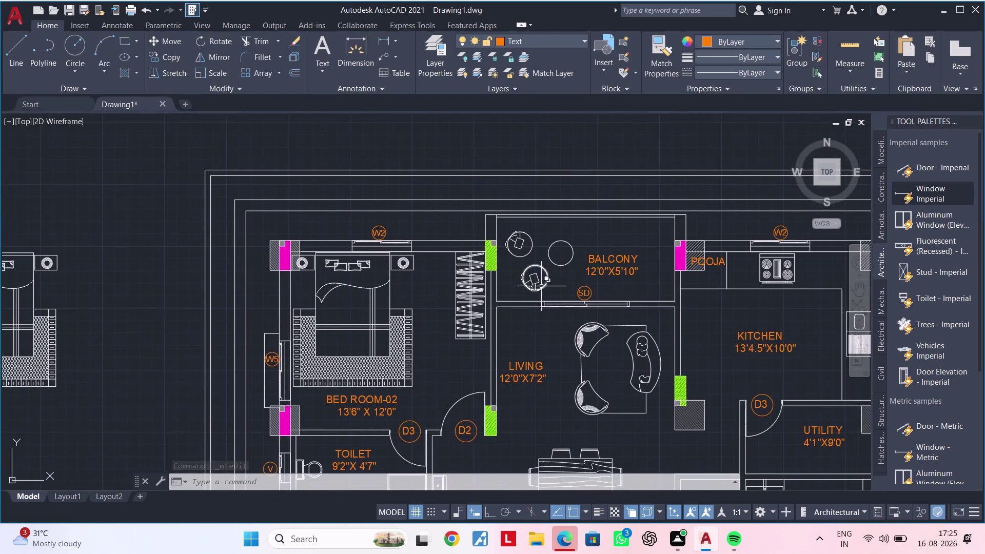
scroll(up, 3)
click(548, 297)
Select the two balcony chairs and round table and put them on the Text layer.
click(500, 251)
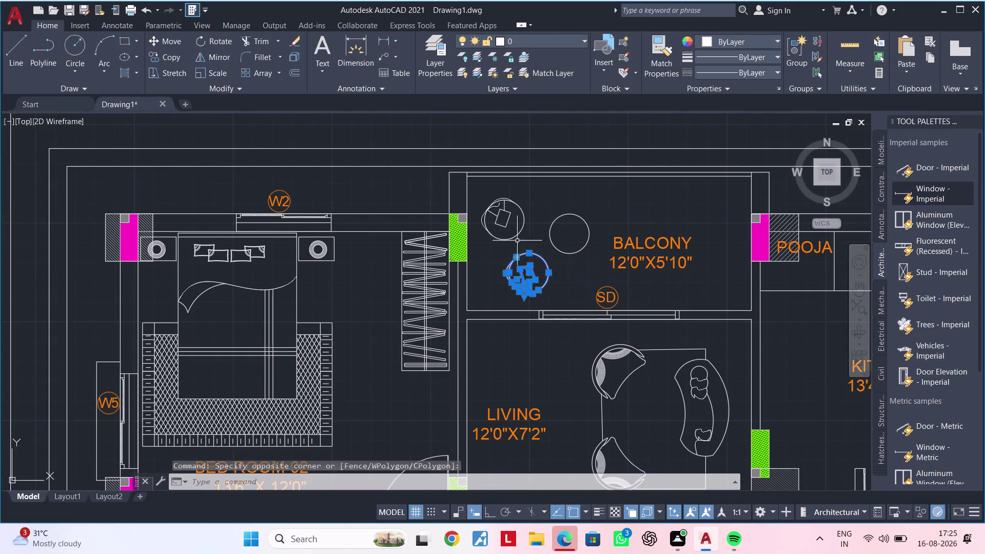
click(533, 199)
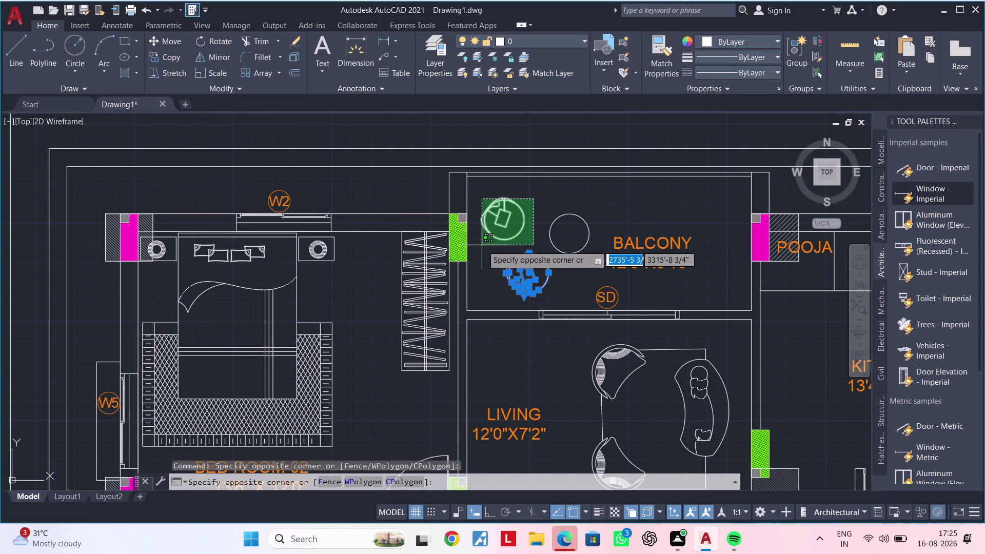
click(482, 245)
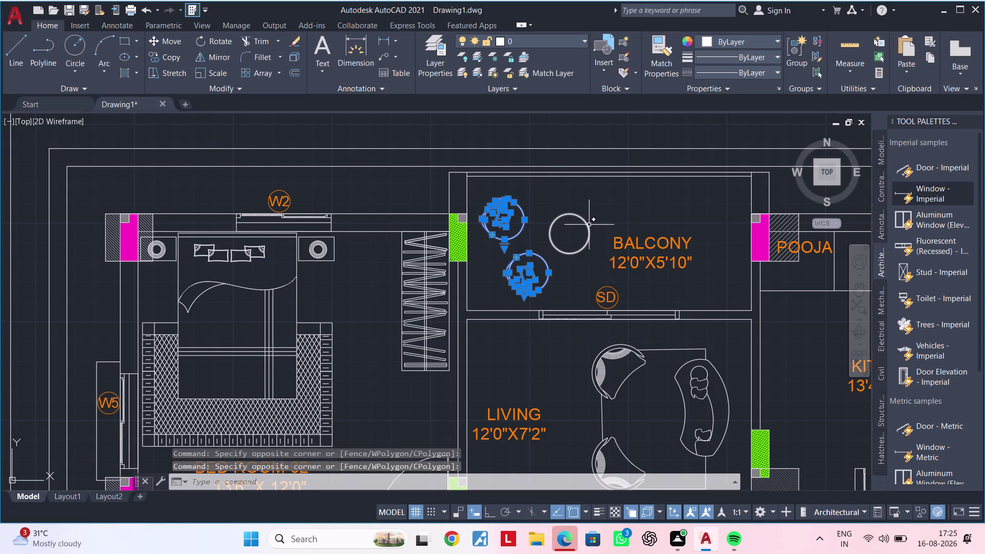
click(588, 223)
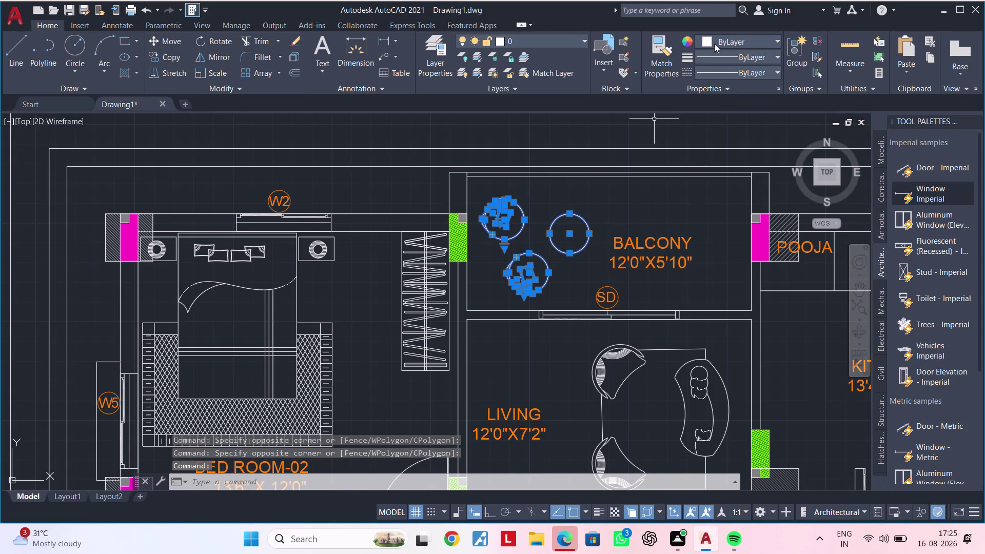
click(722, 42)
click(726, 128)
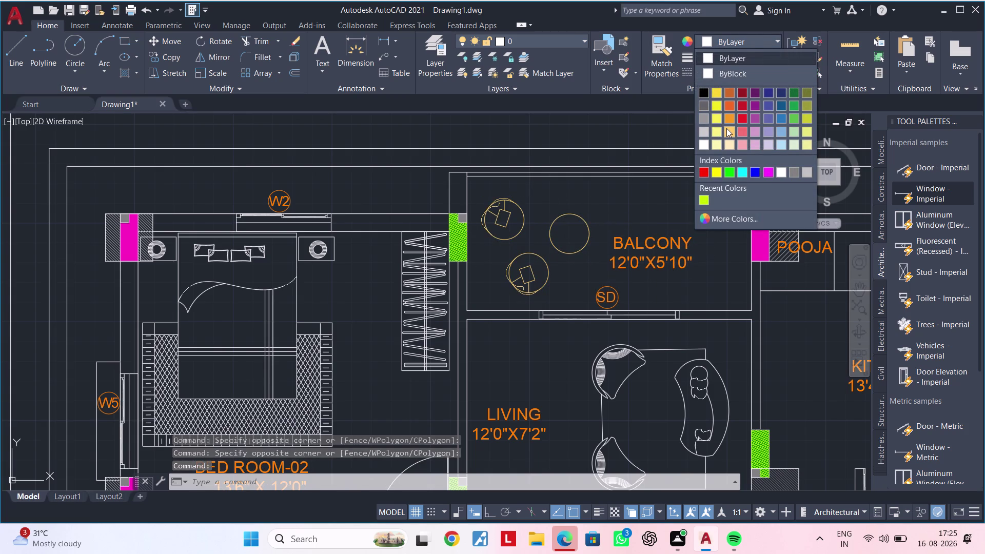
key(Escape)
Select the sliding door between balcony and living room, then open Layer Properties.
scroll(down, 3)
middle_drag(707, 246, 643, 227)
scroll(up, 3)
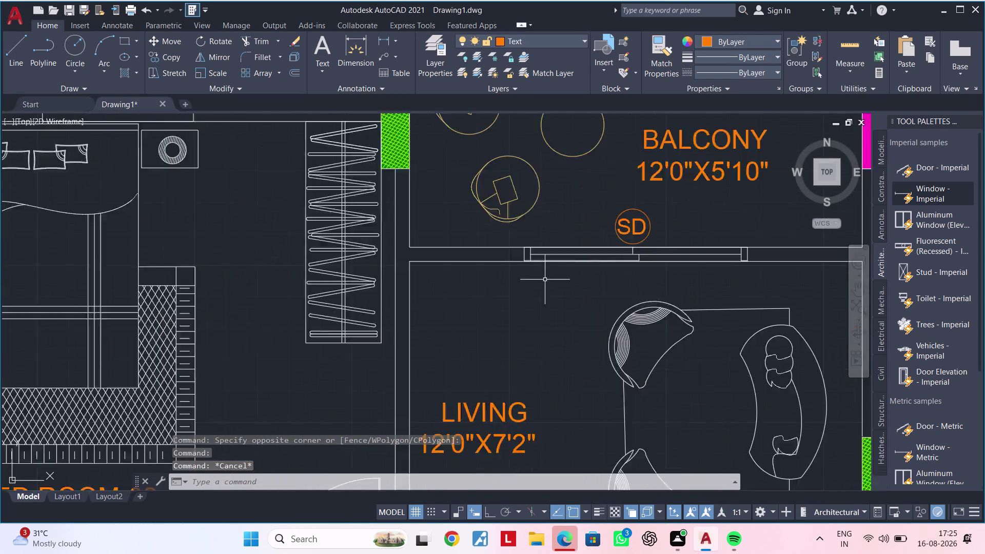
scroll(up, 3)
middle_drag(554, 269, 514, 331)
scroll(up, 3)
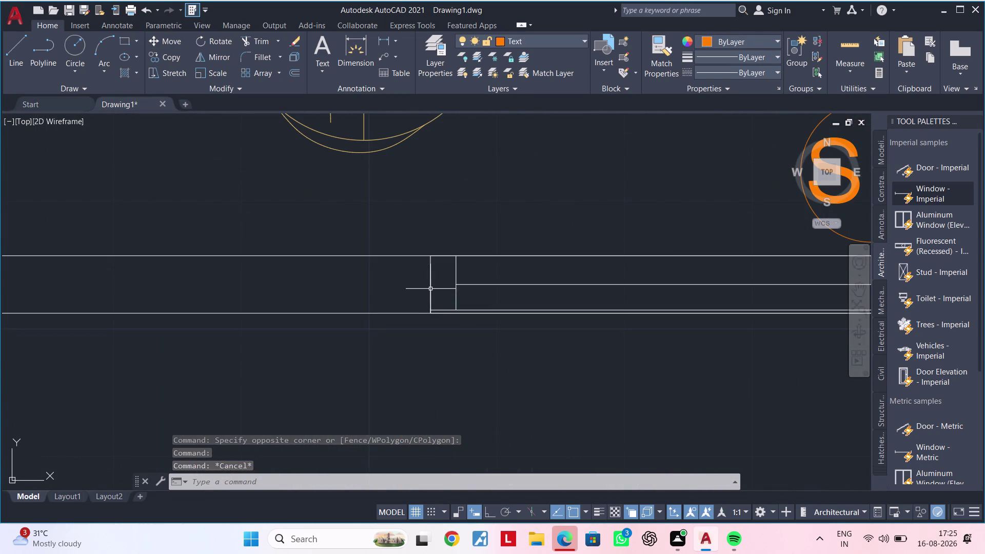
click(429, 288)
scroll(down, 3)
middle_drag(644, 296, 450, 296)
scroll(down, 3)
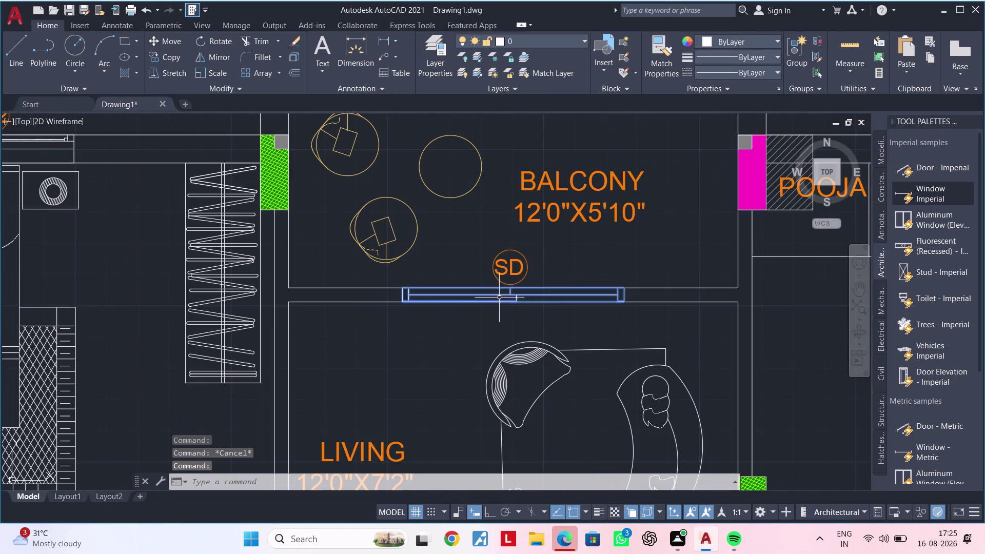
click(519, 43)
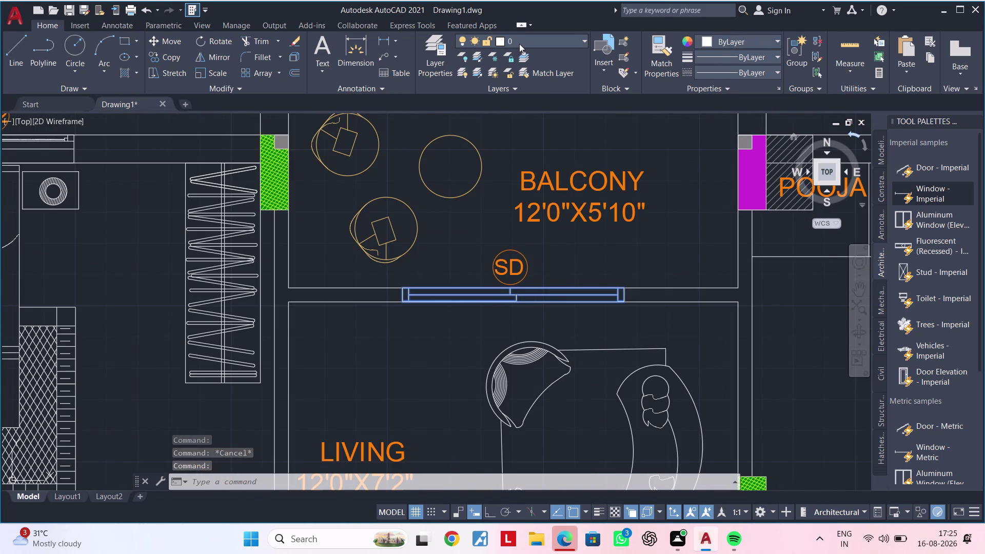
click(434, 42)
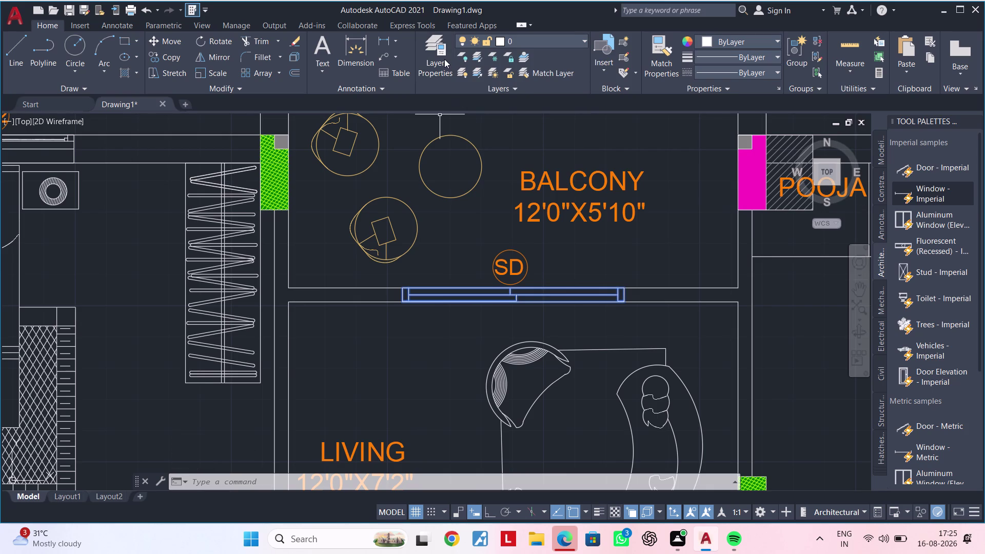
click(444, 59)
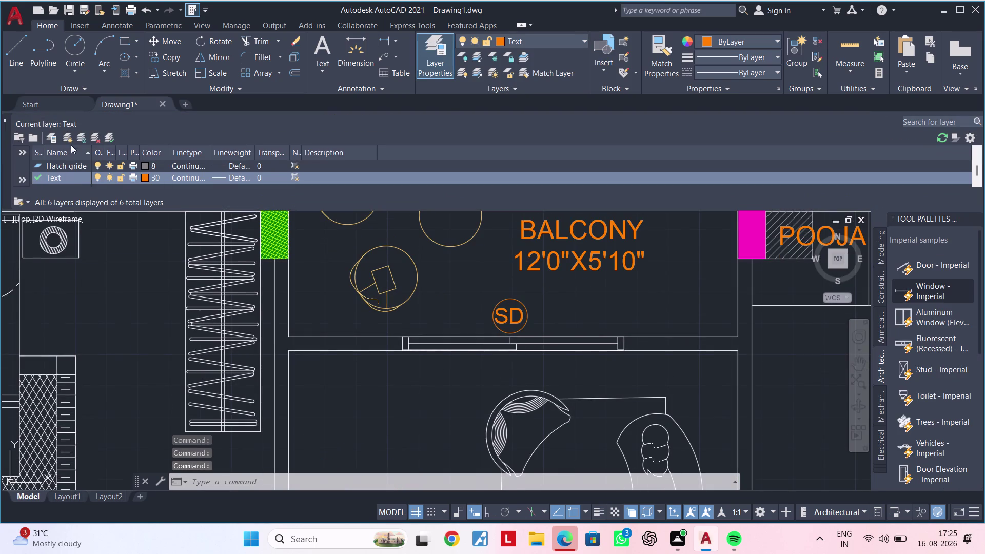
Create a WINDOW layer and set its colour to index 140 light blue.
click(72, 138)
key(BackSpace)
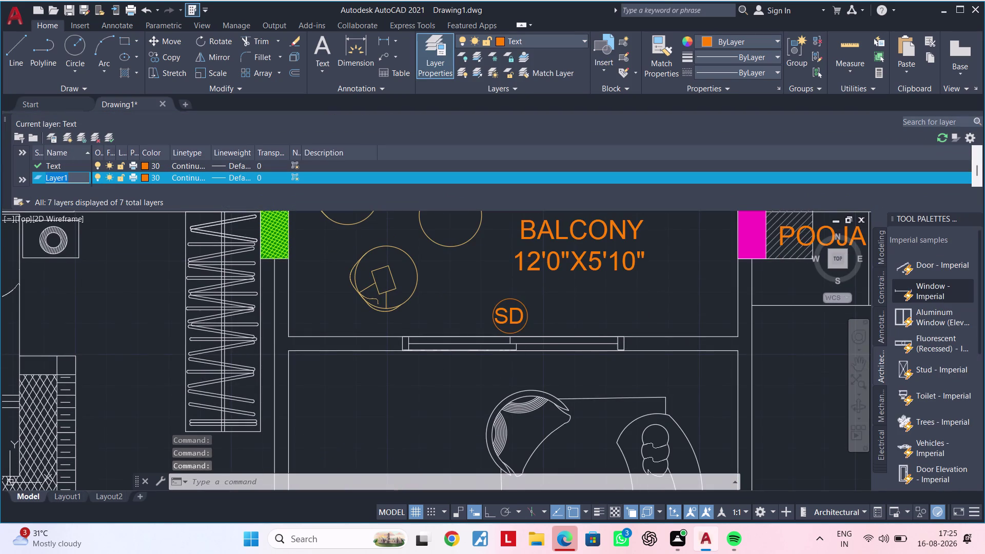
text(WIND)
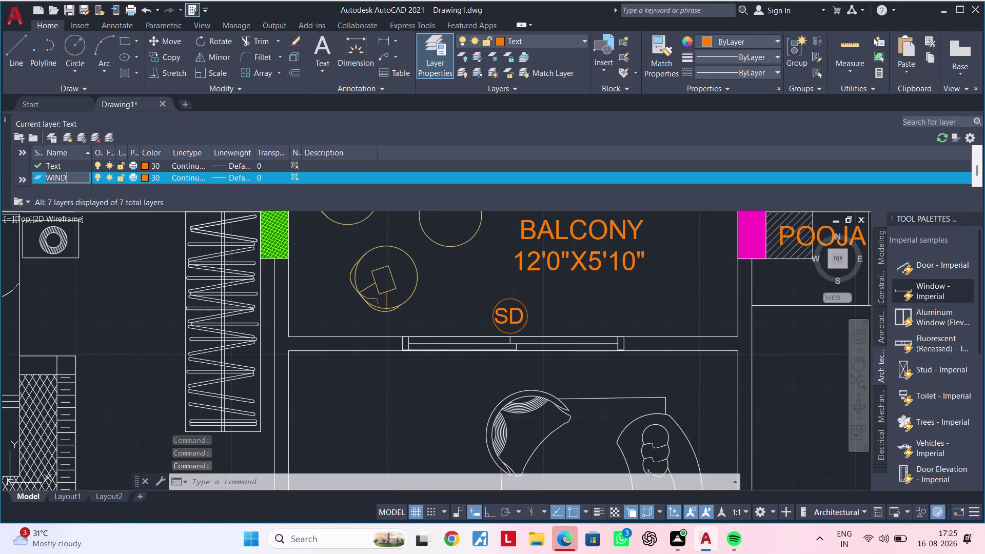
text(OE)
key(BackSpace)
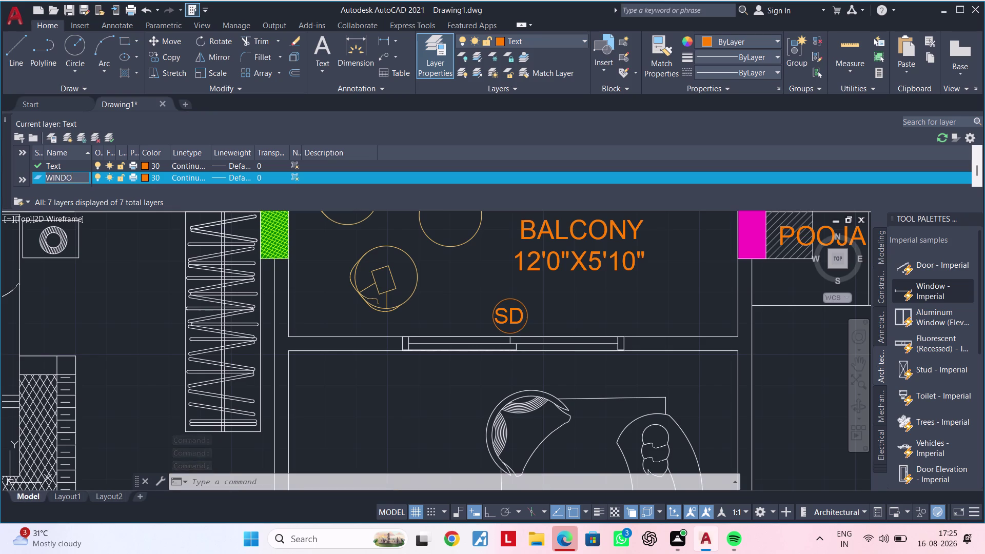
key(w)
key(Return)
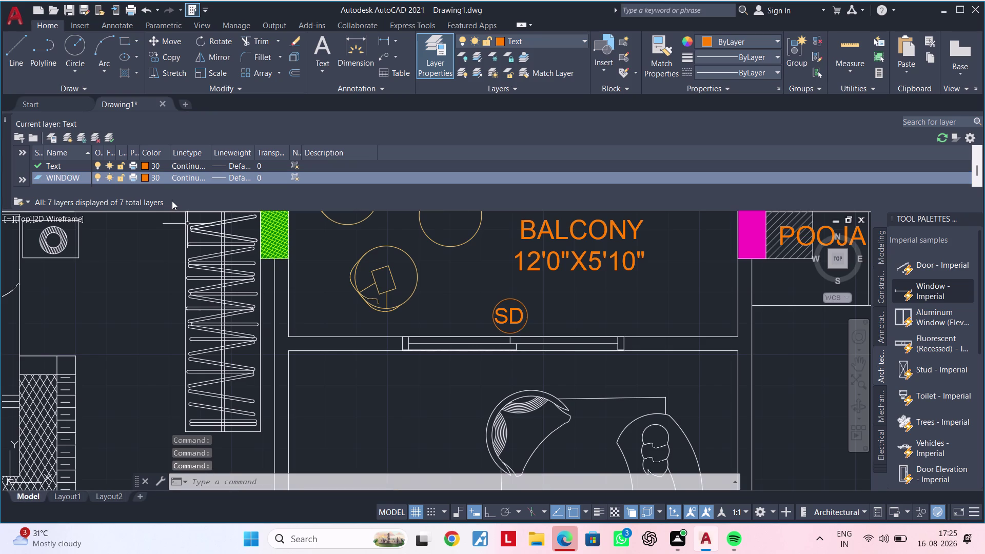
click(145, 176)
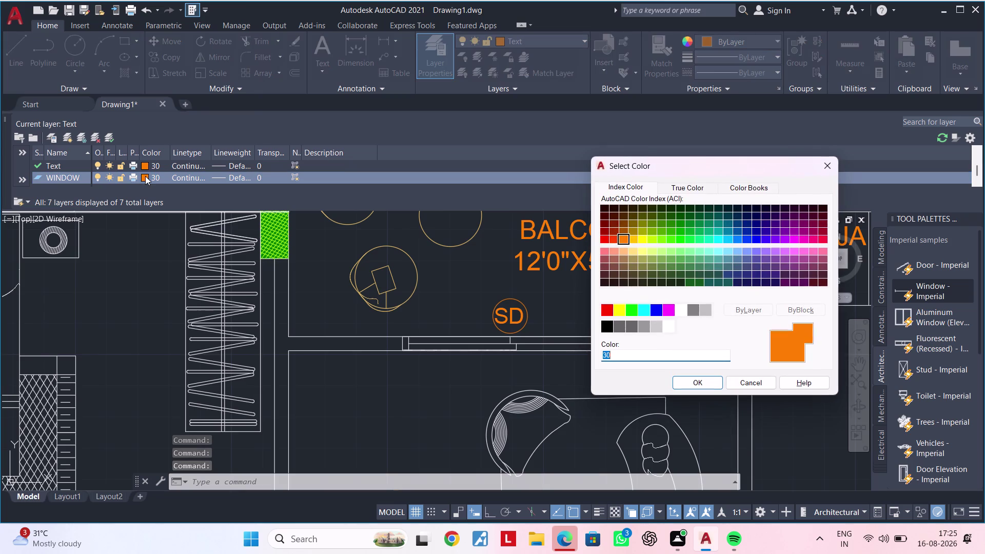
click(732, 239)
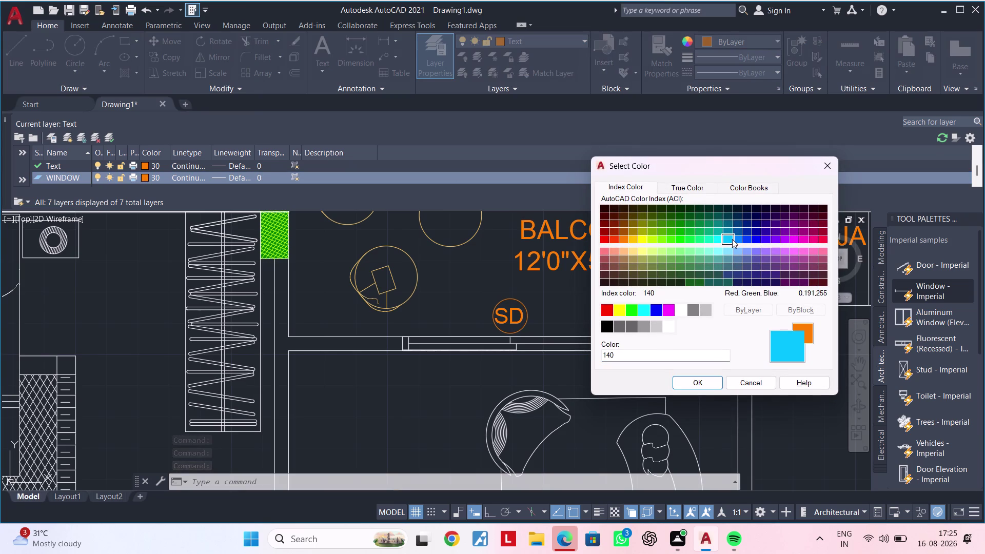
click(706, 381)
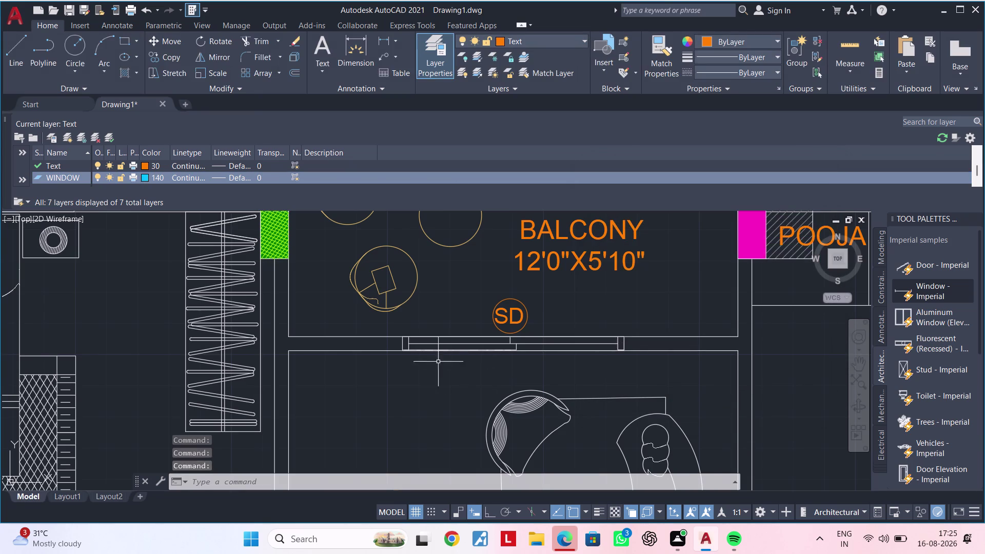
scroll(up, 3)
Move the sliding door lines onto the WINDOW layer.
click(368, 328)
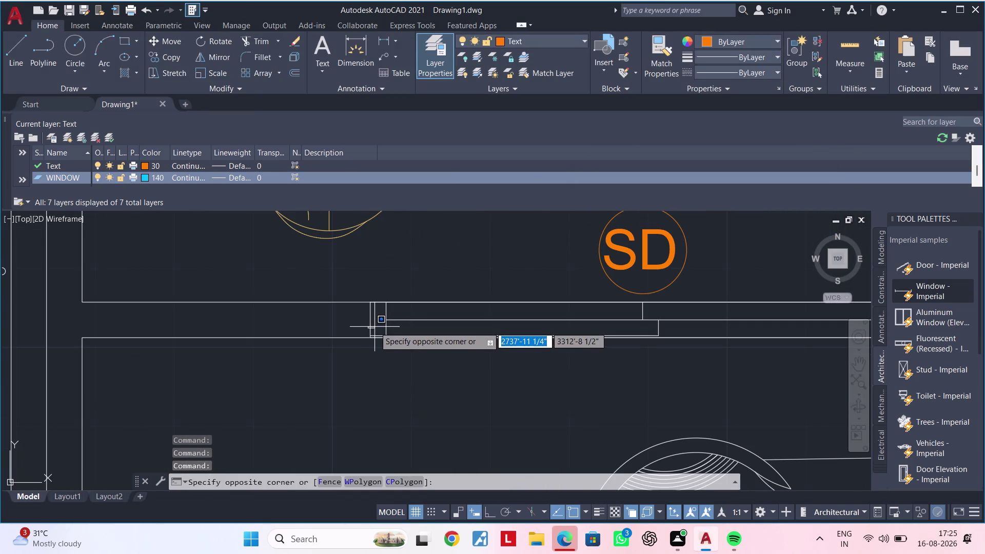
click(371, 326)
click(369, 324)
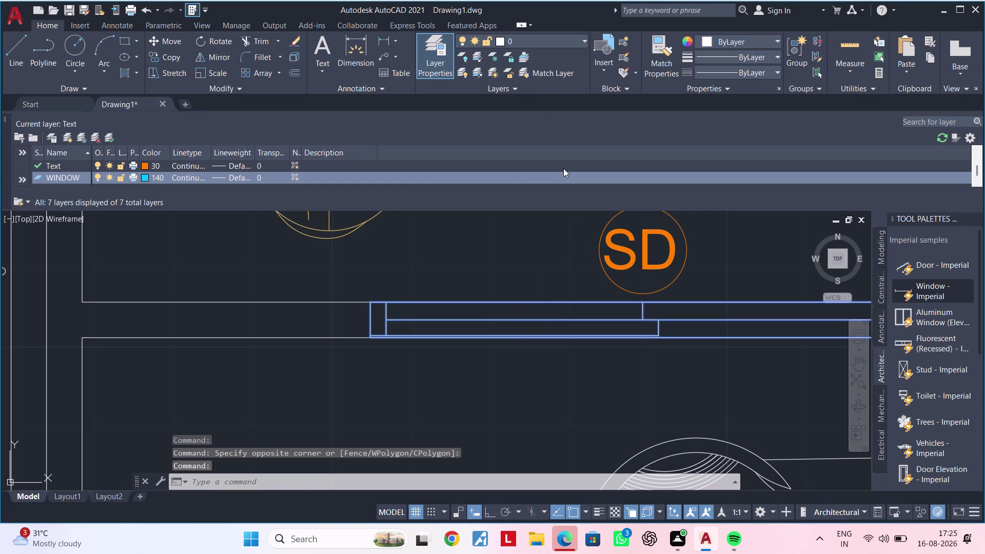
click(566, 40)
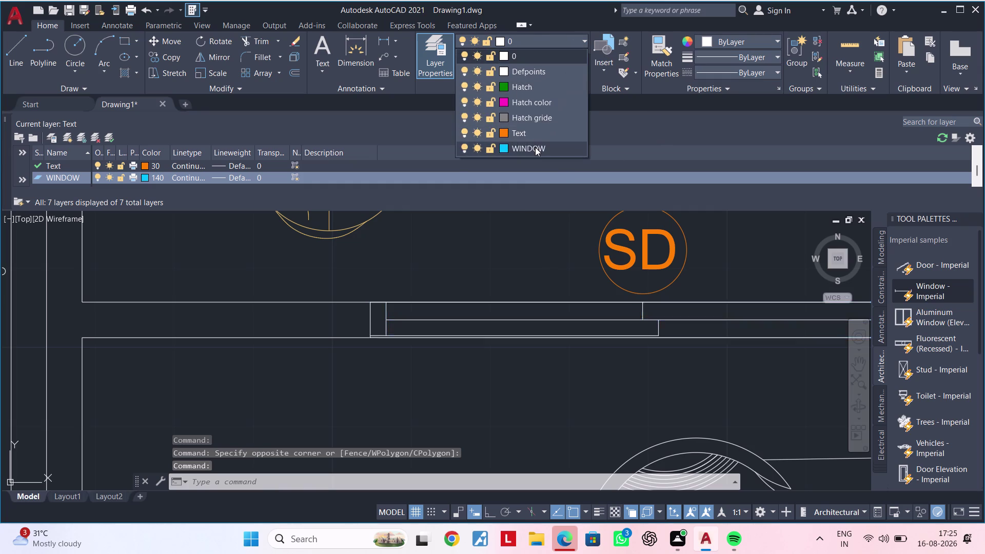
click(535, 148)
scroll(down, 3)
key(Escape)
scroll(down, 3)
middle_drag(537, 296, 508, 350)
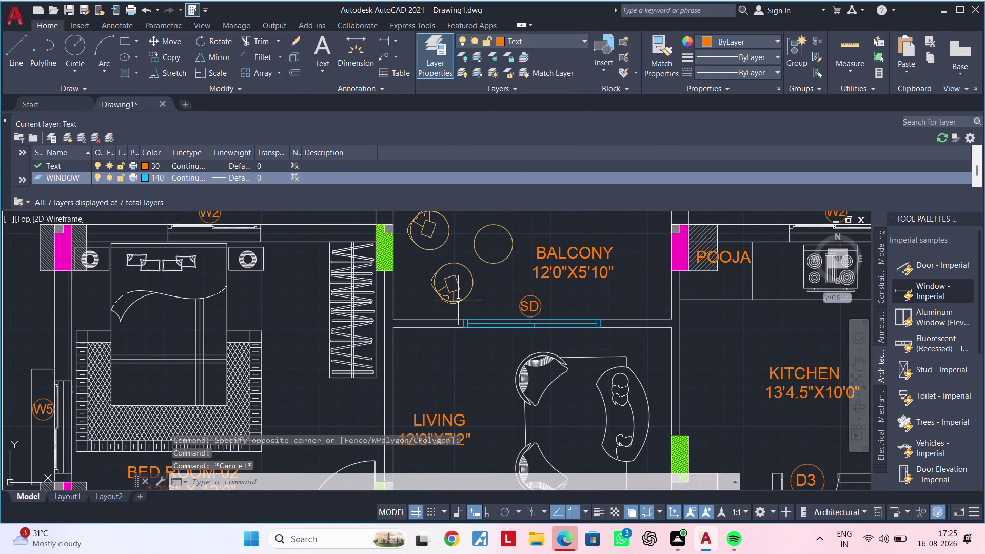
click(8, 120)
scroll(down, 3)
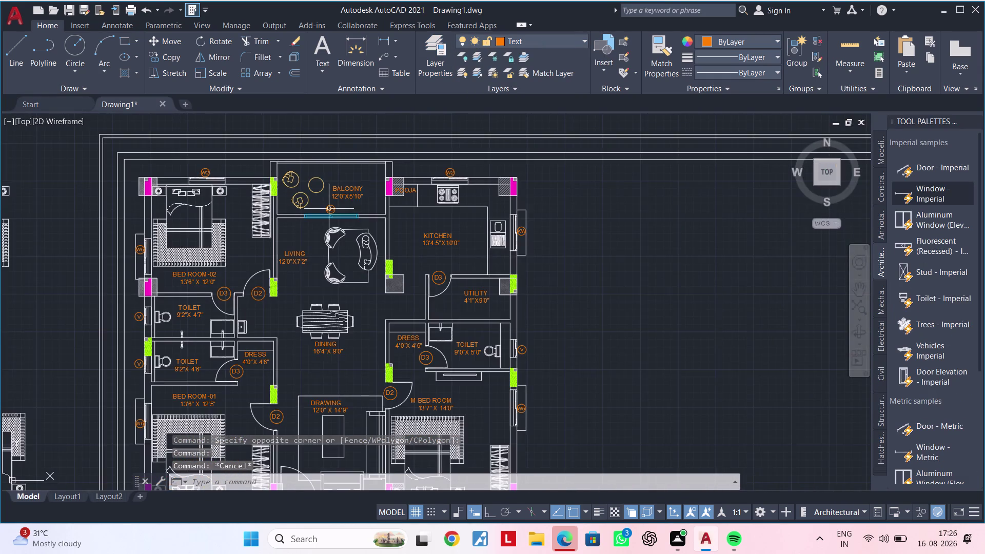
Put the W2 bedroom window on the WINDOW layer.
middle_drag(356, 220, 463, 257)
scroll(up, 3)
middle_drag(326, 215, 417, 217)
scroll(up, 3)
middle_drag(374, 234, 452, 235)
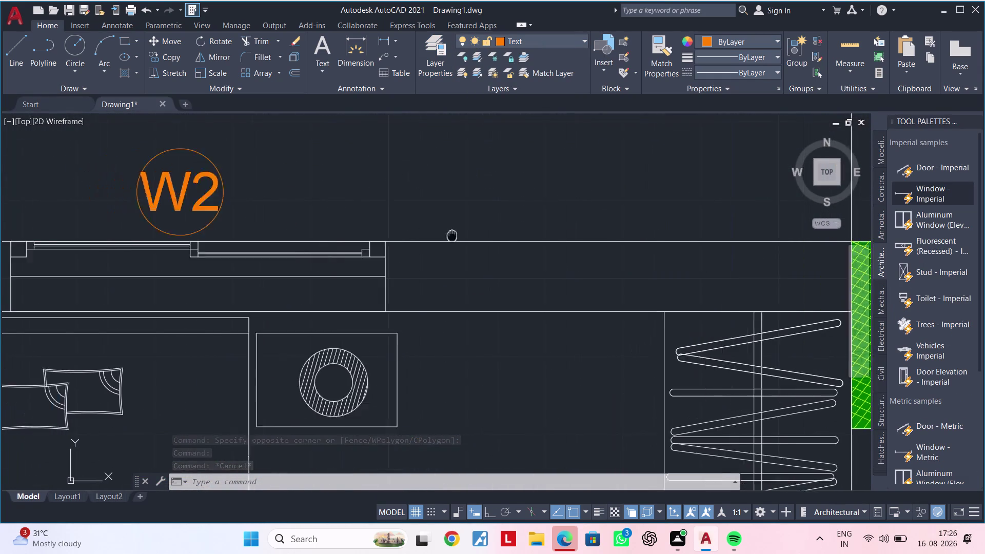
middle_drag(451, 235, 530, 230)
click(484, 269)
scroll(down, 3)
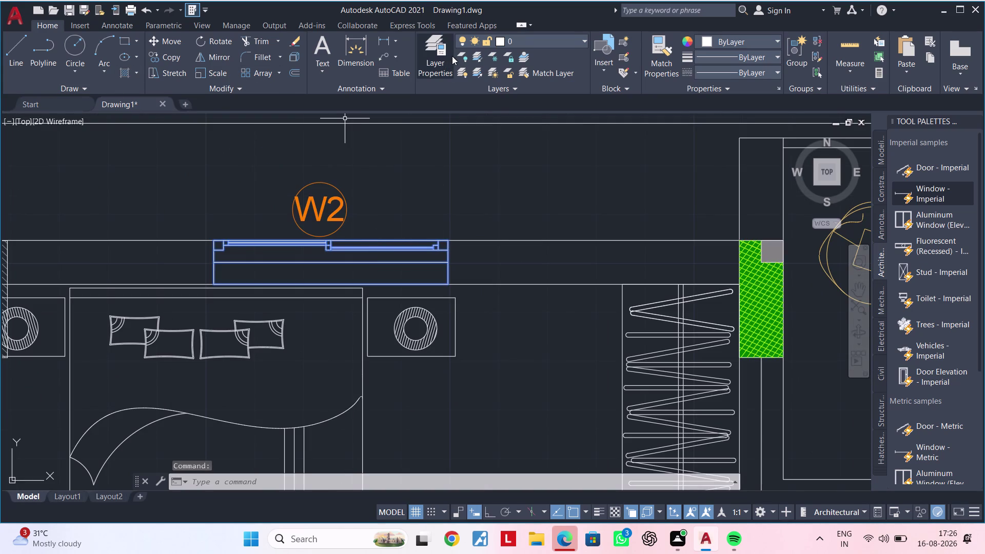
click(522, 43)
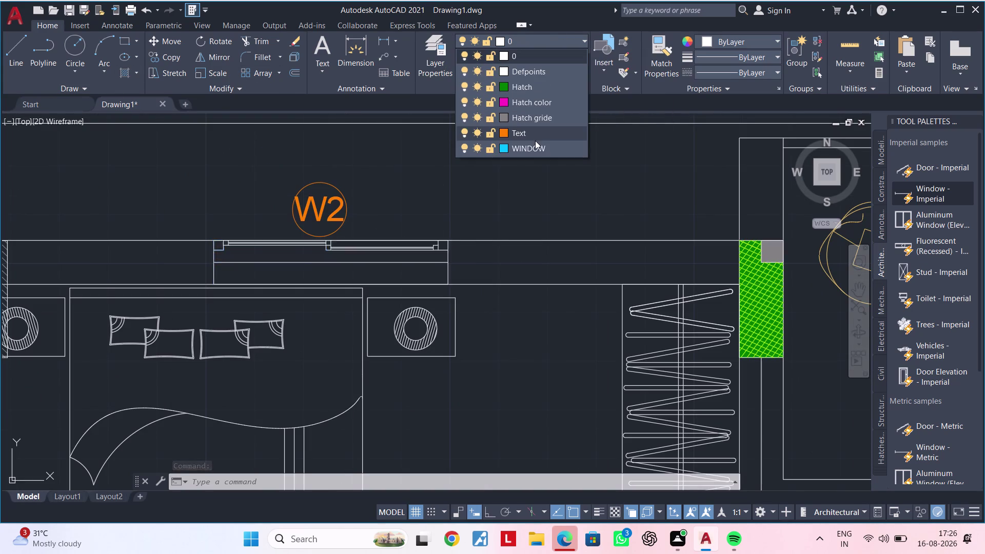
click(535, 142)
scroll(down, 3)
key(Escape)
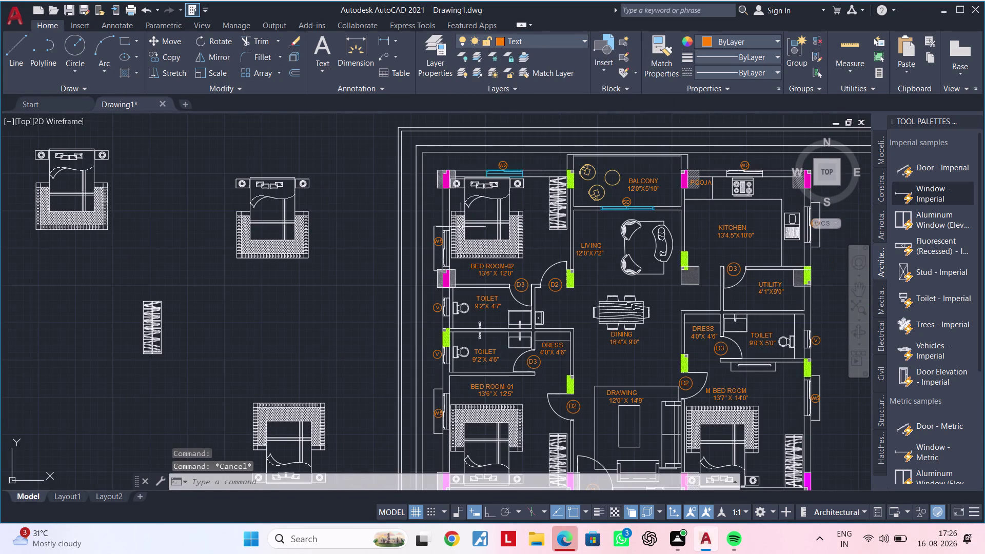
Put the W5 window of bed room 2 on the WINDOW layer.
middle_drag(459, 227, 453, 205)
scroll(up, 3)
scroll(up, 3)
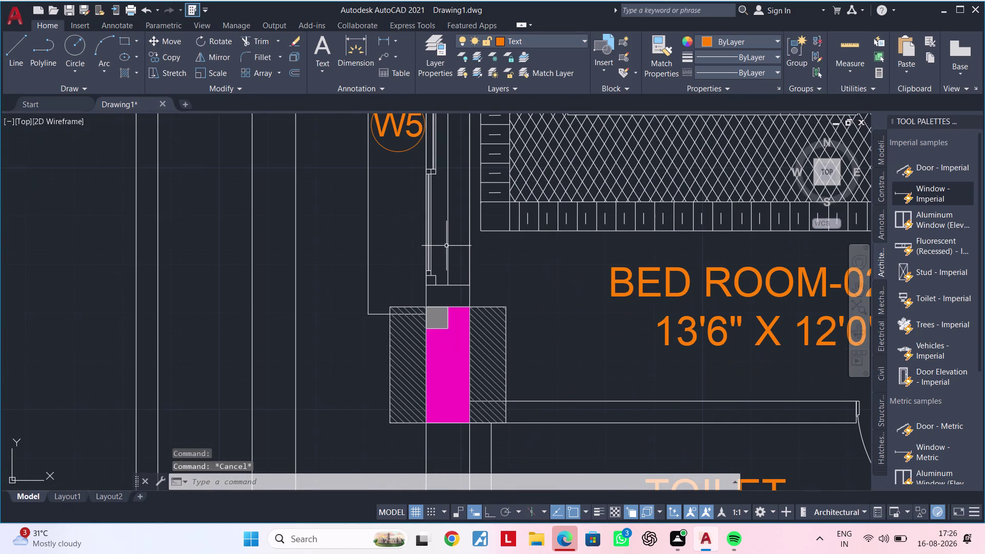
click(446, 246)
click(556, 39)
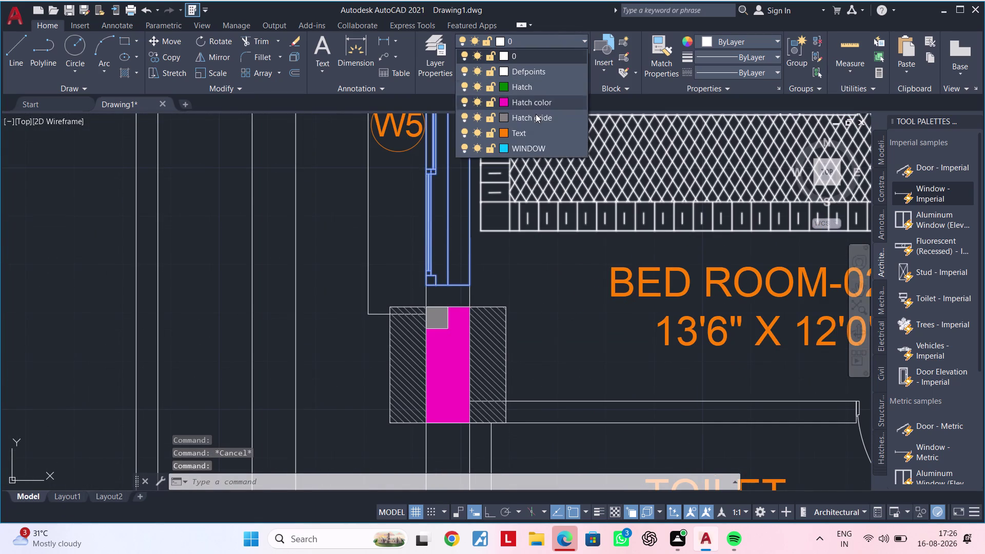
click(527, 147)
scroll(down, 3)
Put the ventilator V beside the toilet on the WINDOW layer.
middle_drag(525, 159, 500, 79)
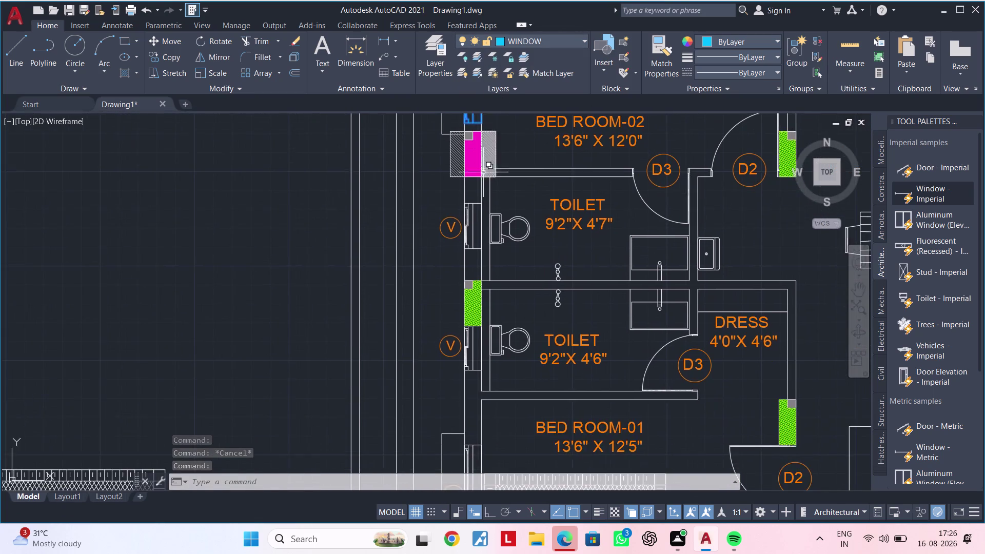
scroll(up, 3)
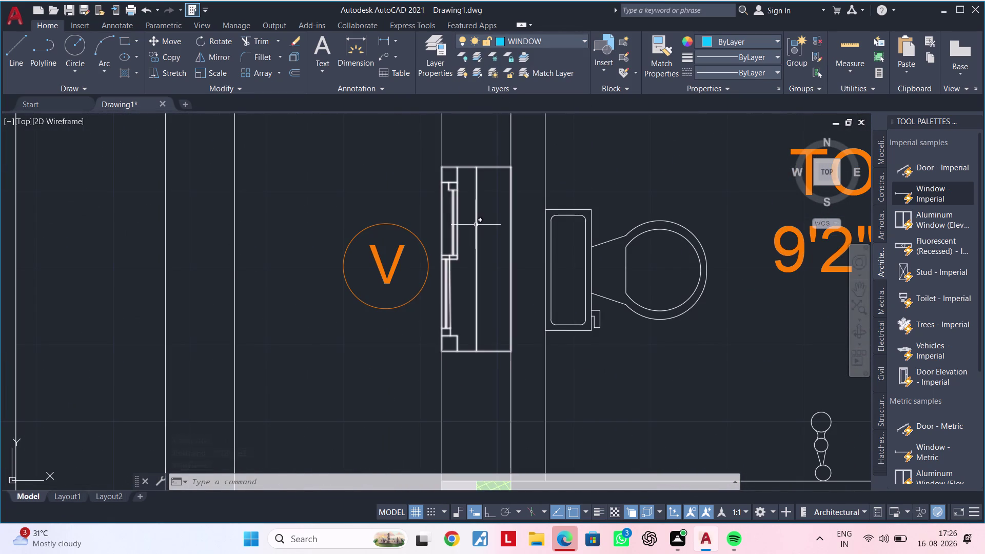
click(475, 225)
click(525, 41)
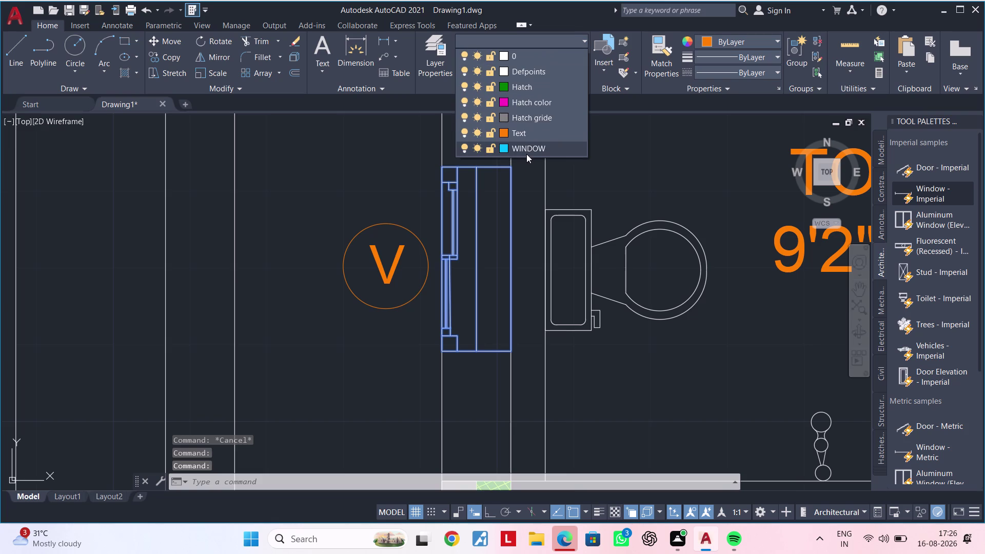
click(526, 154)
scroll(down, 3)
middle_drag(533, 322, 539, 238)
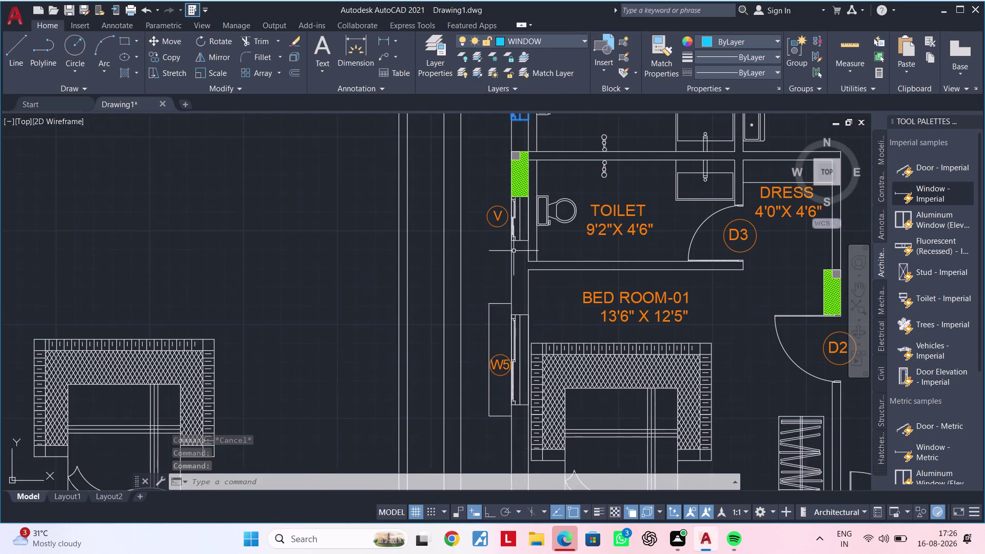
scroll(up, 3)
click(518, 223)
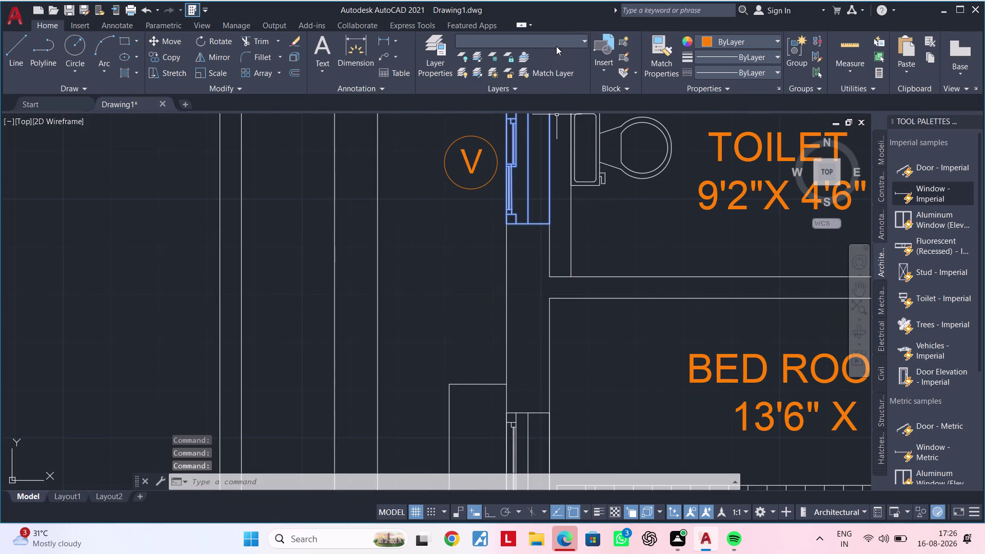
click(556, 46)
click(551, 147)
scroll(down, 3)
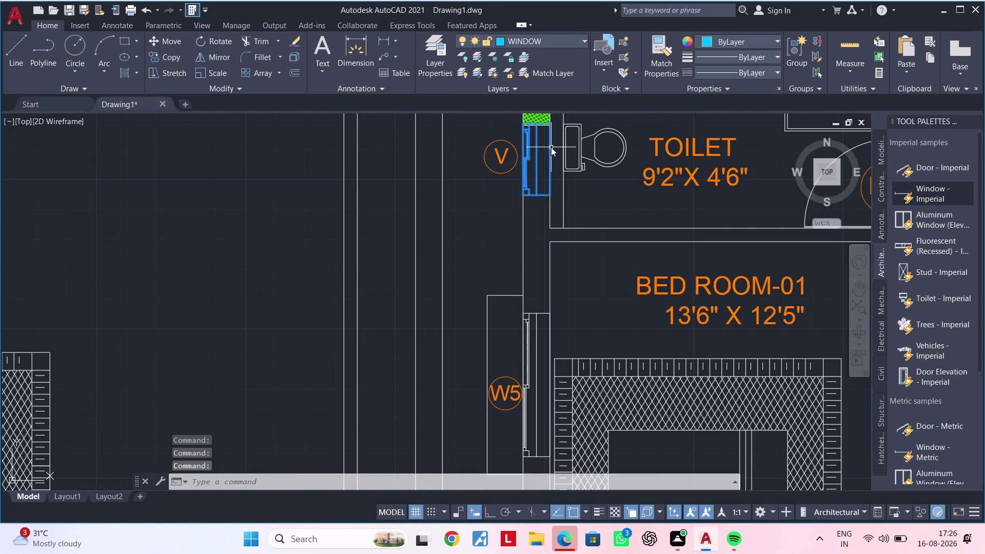
scroll(down, 3)
Move the W5 window in the bedroom wall onto the WINDOW layer.
middle_drag(558, 201, 484, 137)
middle_drag(451, 287, 455, 253)
scroll(up, 3)
click(474, 237)
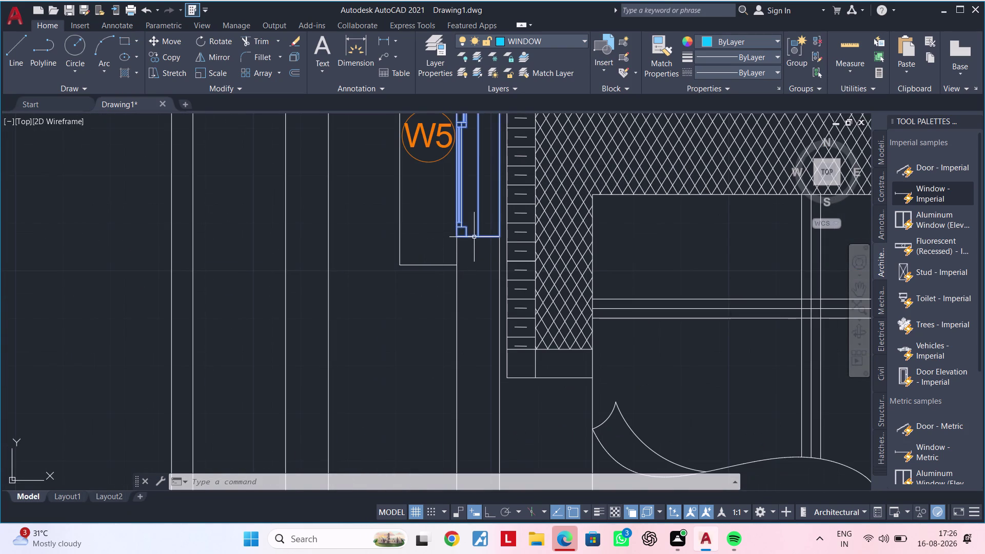
click(546, 45)
click(537, 154)
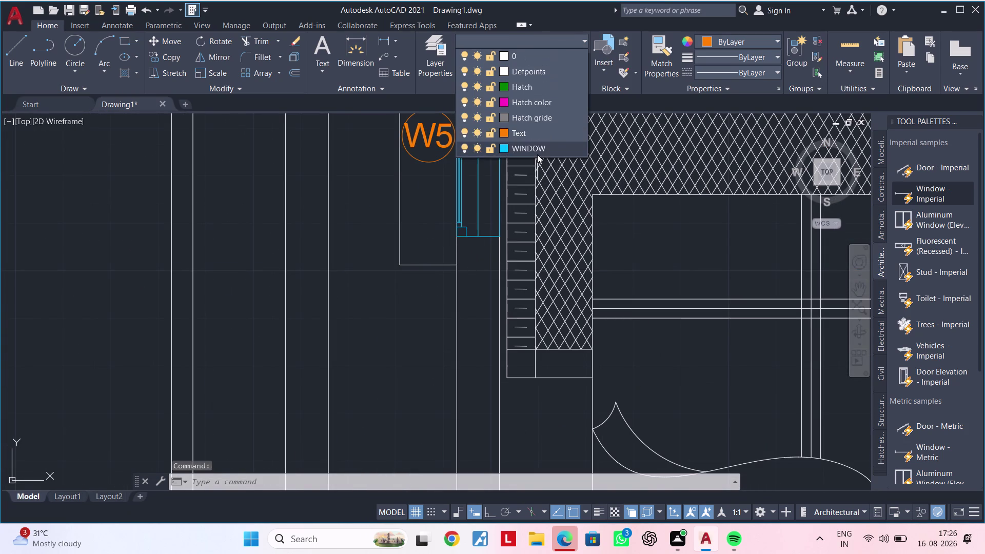
scroll(down, 3)
Put the V window in the lower bedroom wall on the WINDOW layer.
middle_drag(507, 221, 478, 151)
middle_drag(583, 263, 319, 261)
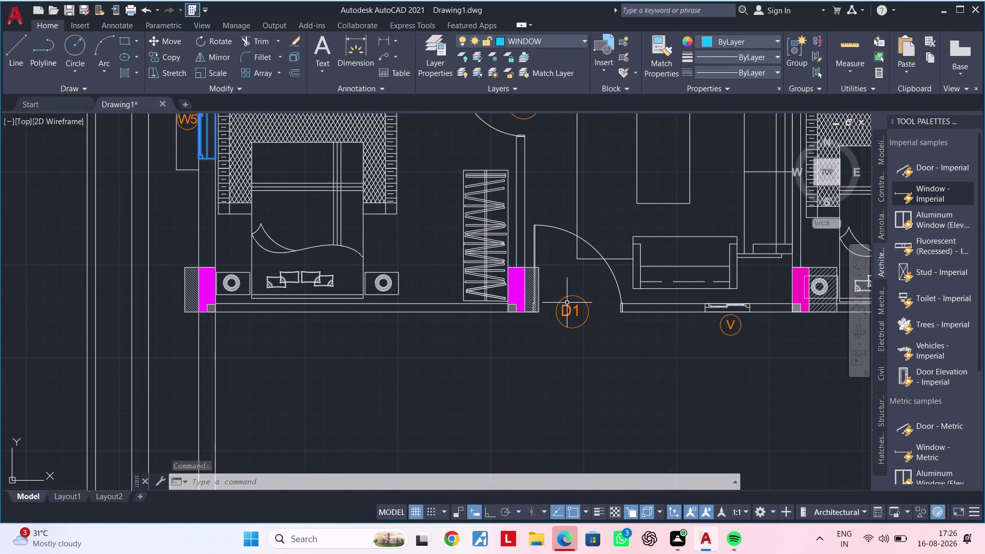
middle_drag(547, 321, 282, 310)
middle_drag(461, 314, 706, 307)
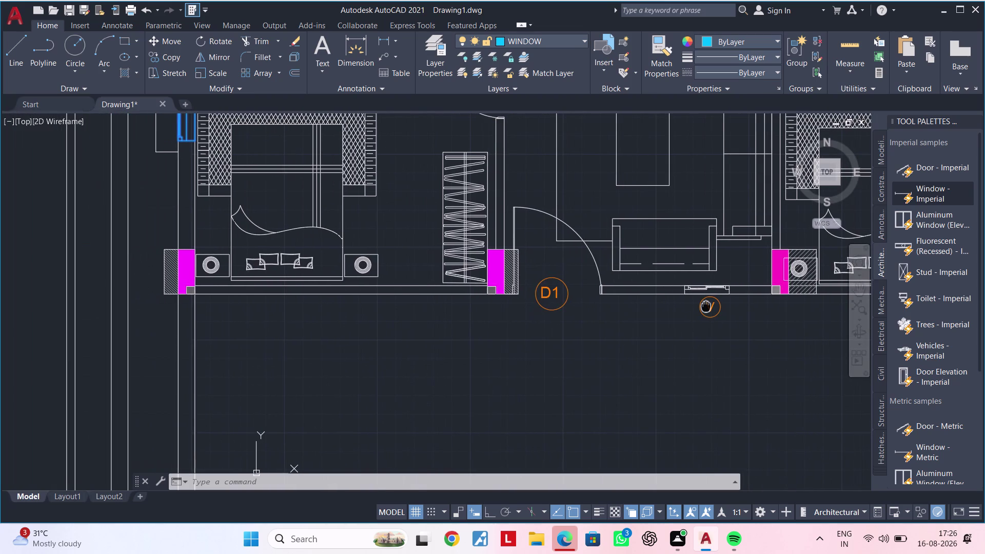
middle_drag(706, 306, 495, 293)
scroll(up, 3)
click(447, 264)
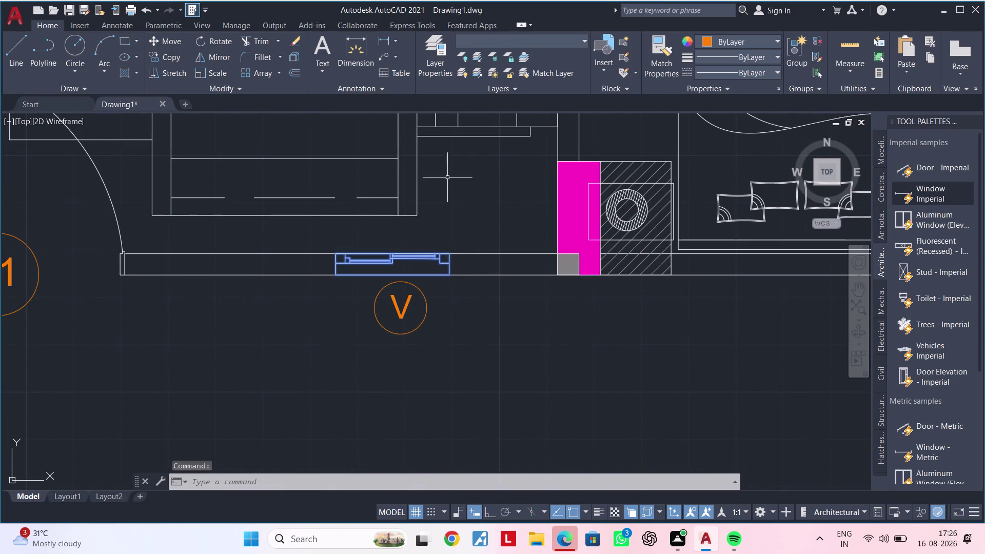
click(501, 42)
click(510, 148)
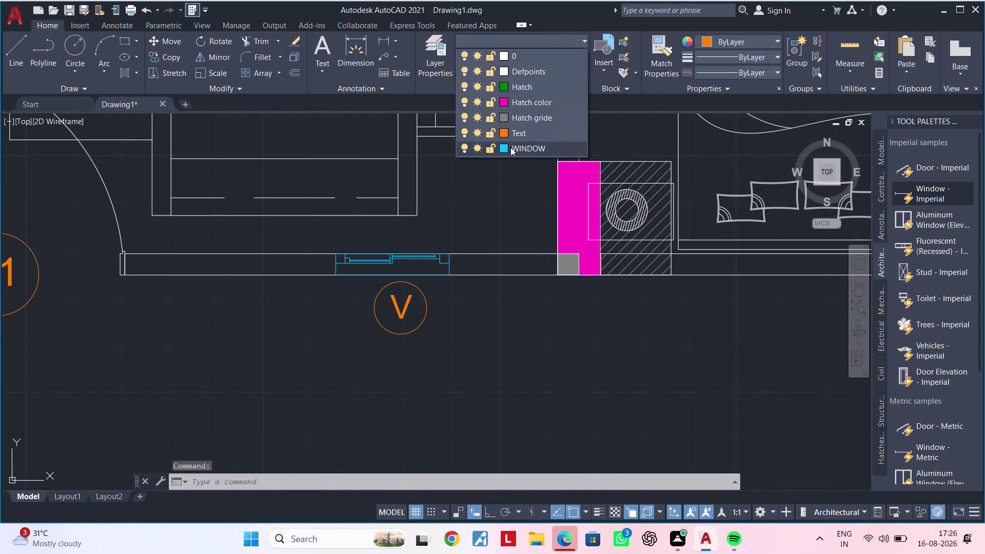
scroll(down, 3)
Put the M BED ROOM W5 window on the WINDOW layer.
middle_drag(585, 286, 268, 293)
middle_drag(397, 285, 412, 414)
scroll(up, 3)
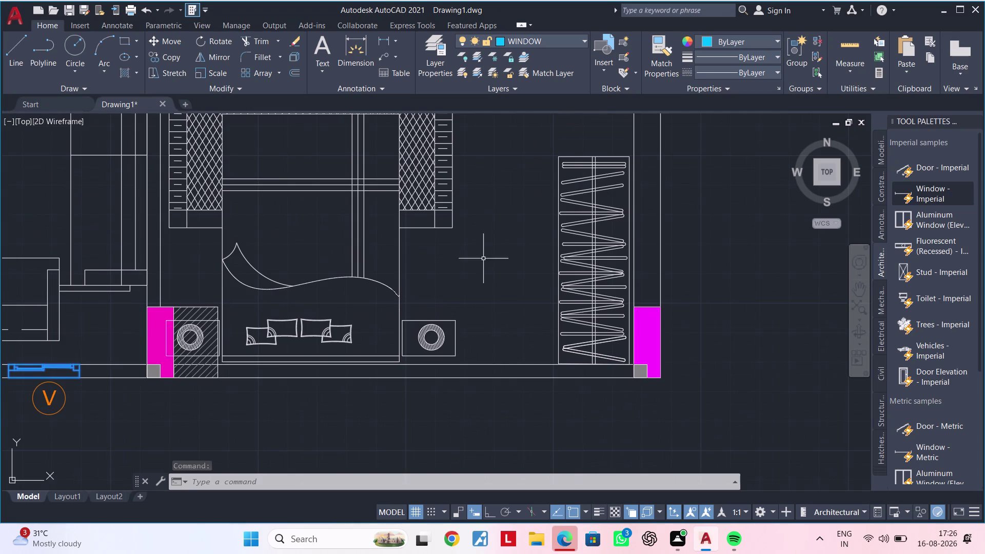
scroll(down, 3)
middle_drag(503, 159, 430, 409)
scroll(up, 3)
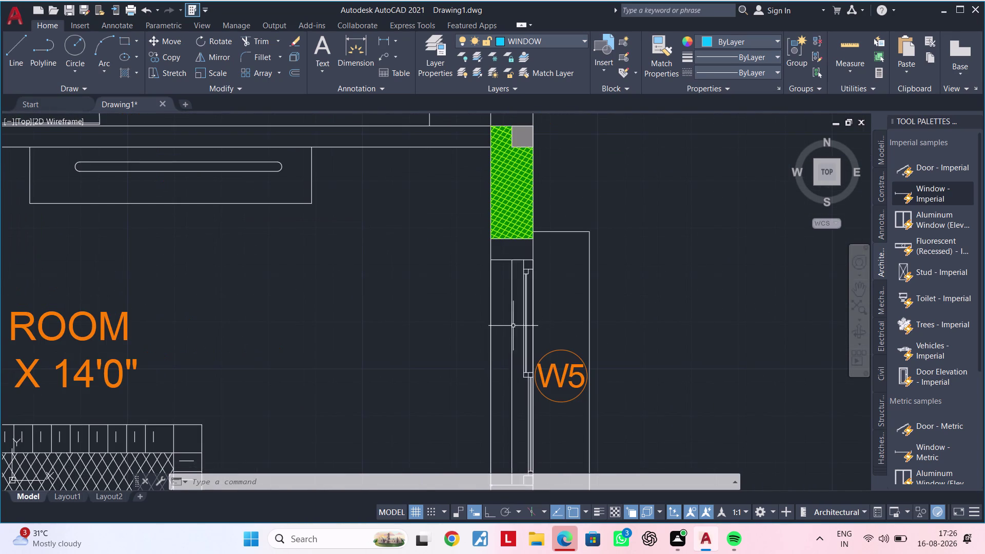
click(508, 326)
click(516, 299)
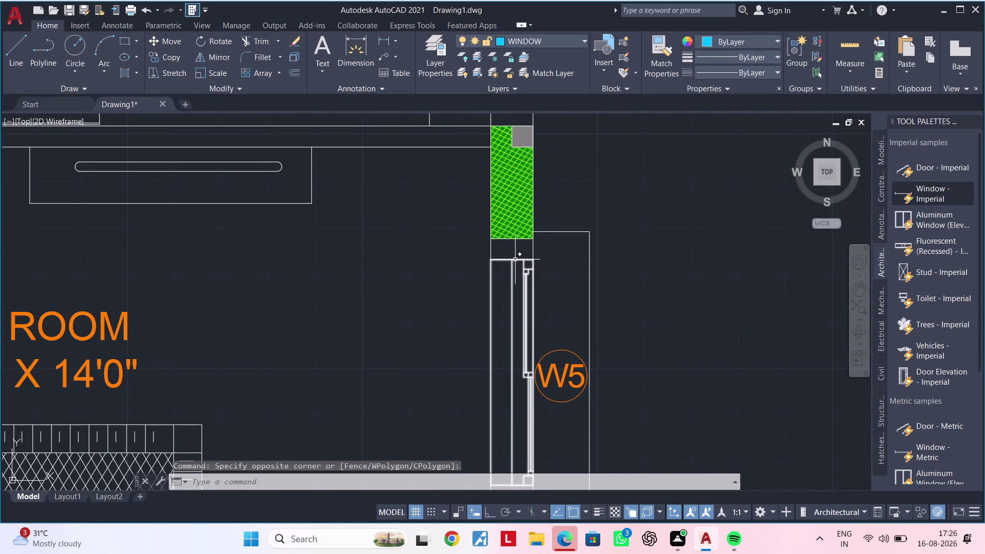
click(515, 260)
click(482, 37)
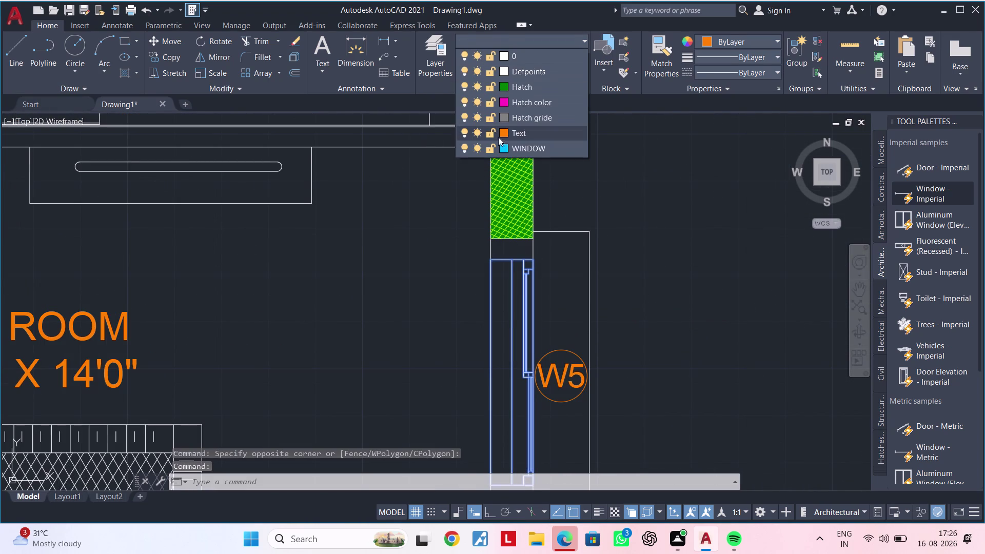
click(505, 150)
scroll(down, 3)
middle_drag(596, 172, 595, 371)
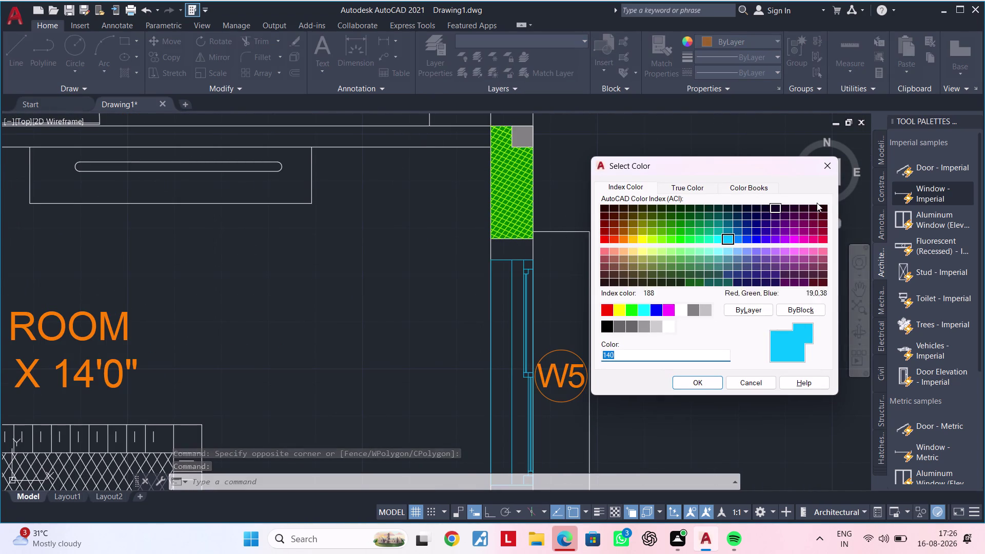
click(828, 167)
scroll(down, 3)
middle_click(666, 461)
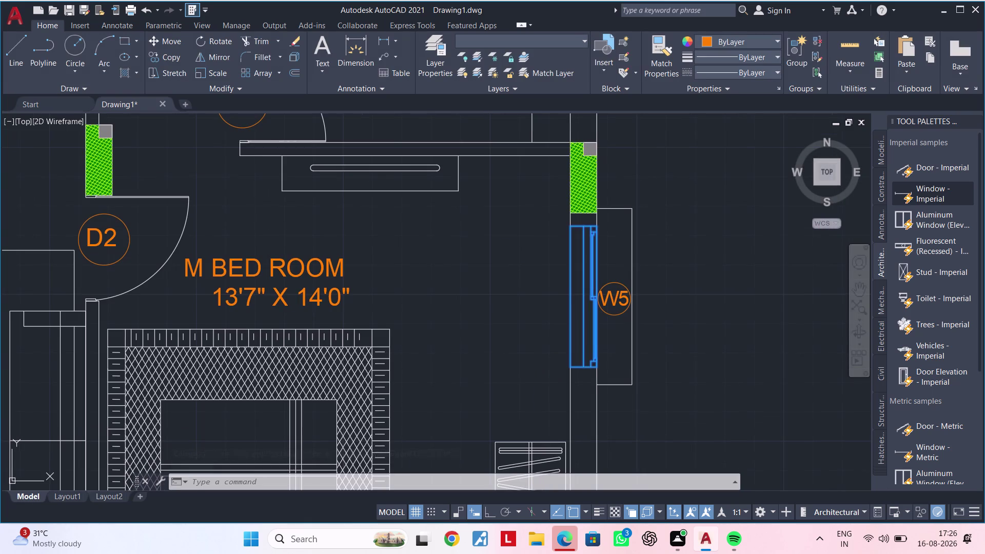
scroll(down, 3)
Put the V window beside the right toilet on the WINDOW layer.
middle_drag(674, 204, 621, 429)
middle_drag(618, 263, 625, 341)
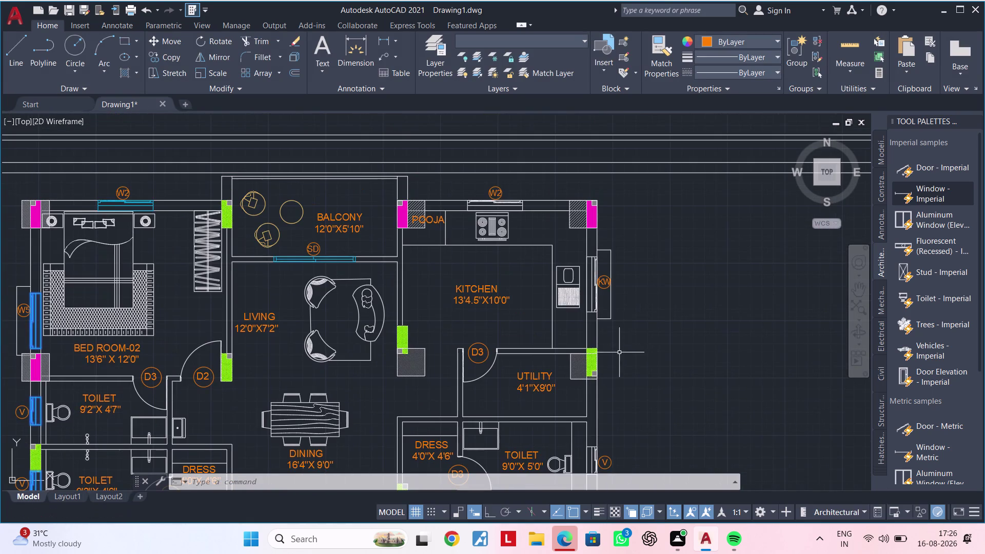
middle_drag(621, 374, 602, 178)
scroll(up, 3)
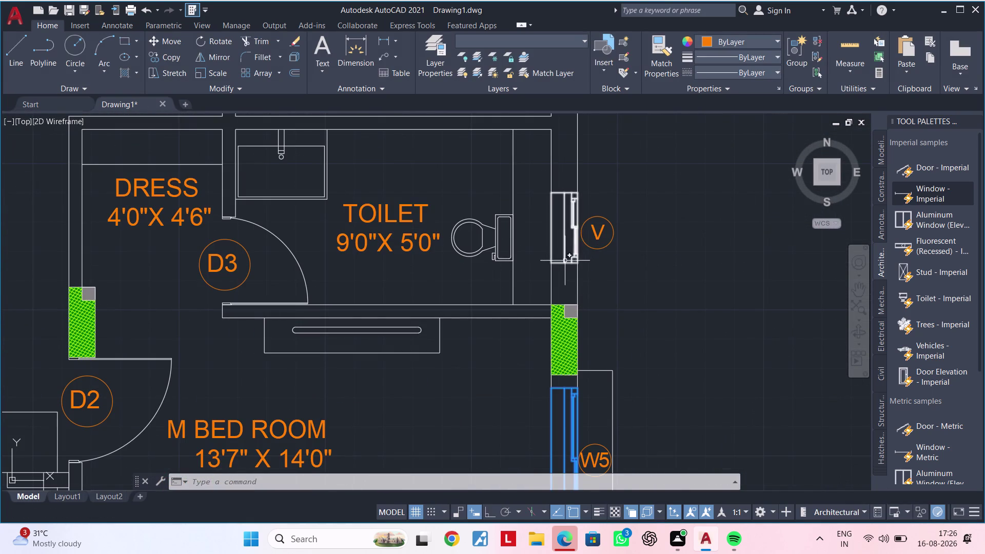
click(564, 261)
click(474, 36)
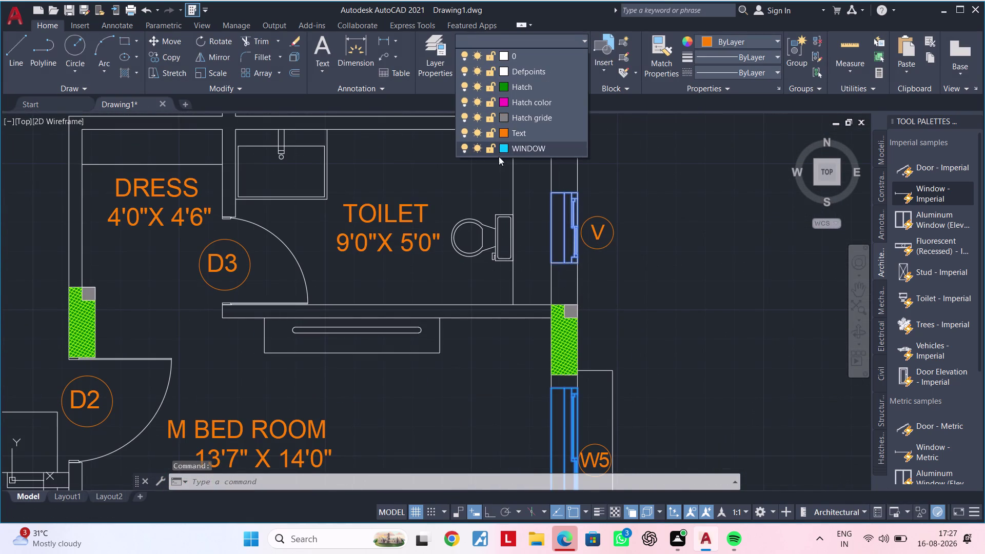
click(507, 149)
click(657, 225)
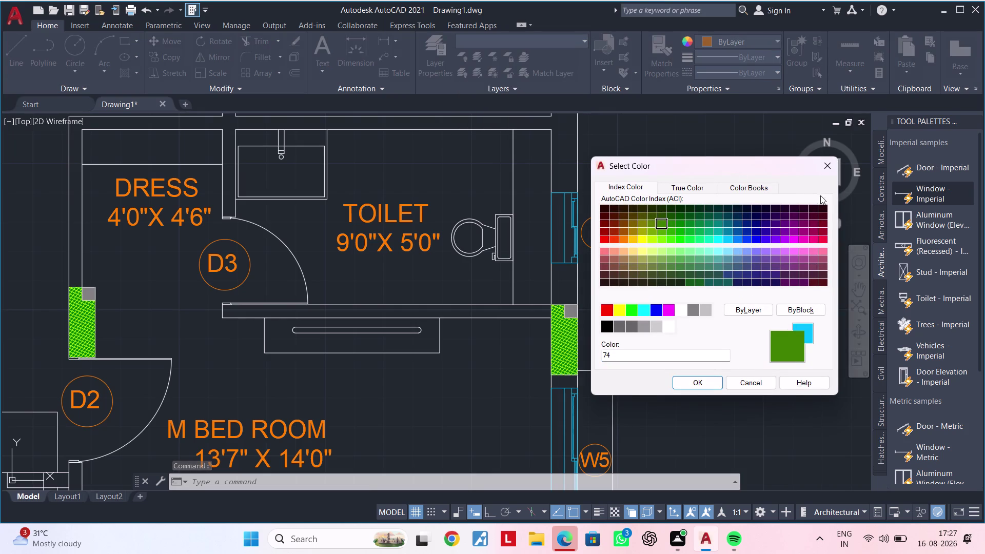
click(833, 167)
Put the KW kitchen window on the WINDOW layer.
middle_drag(718, 169, 710, 395)
middle_drag(674, 263, 665, 407)
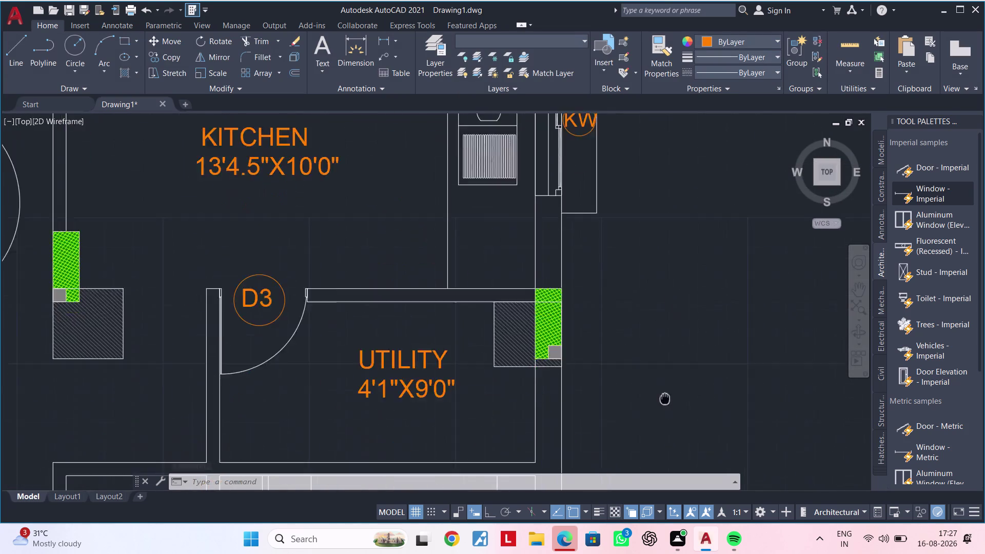
middle_drag(664, 408, 662, 491)
click(550, 301)
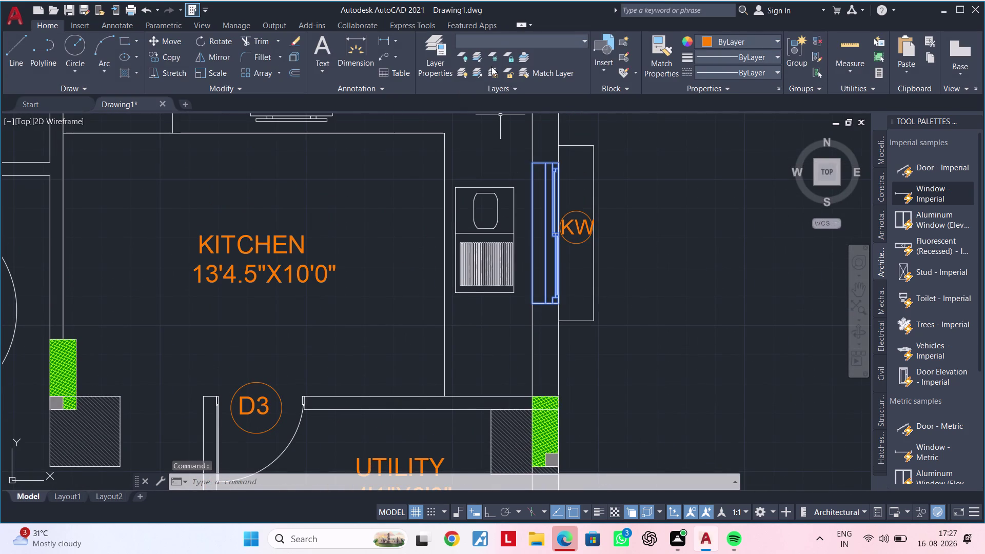
click(493, 39)
click(527, 148)
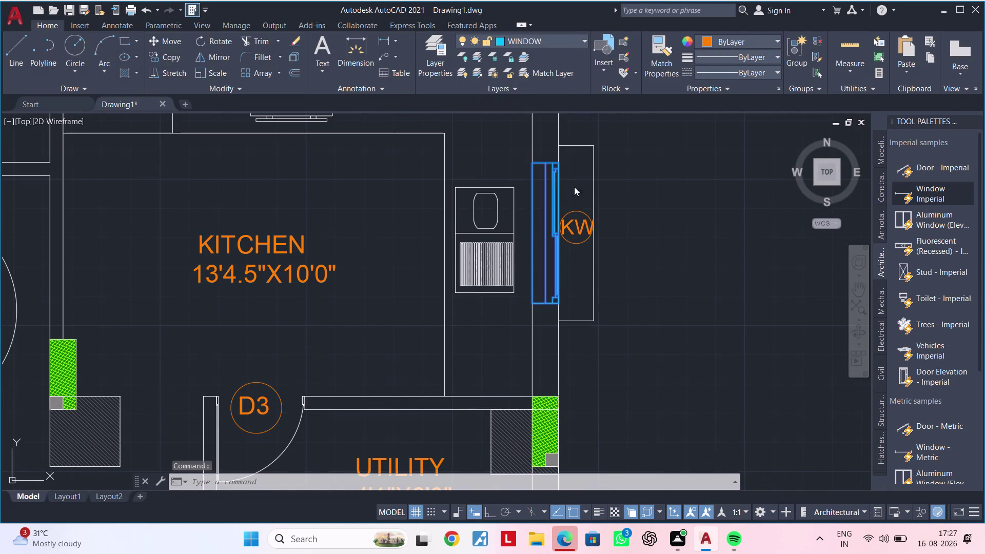
key(Escape)
scroll(down, 3)
Put the W2 window above the stove on the WINDOW layer, then zoom out.
middle_drag(632, 282, 641, 434)
scroll(up, 3)
click(473, 251)
click(527, 35)
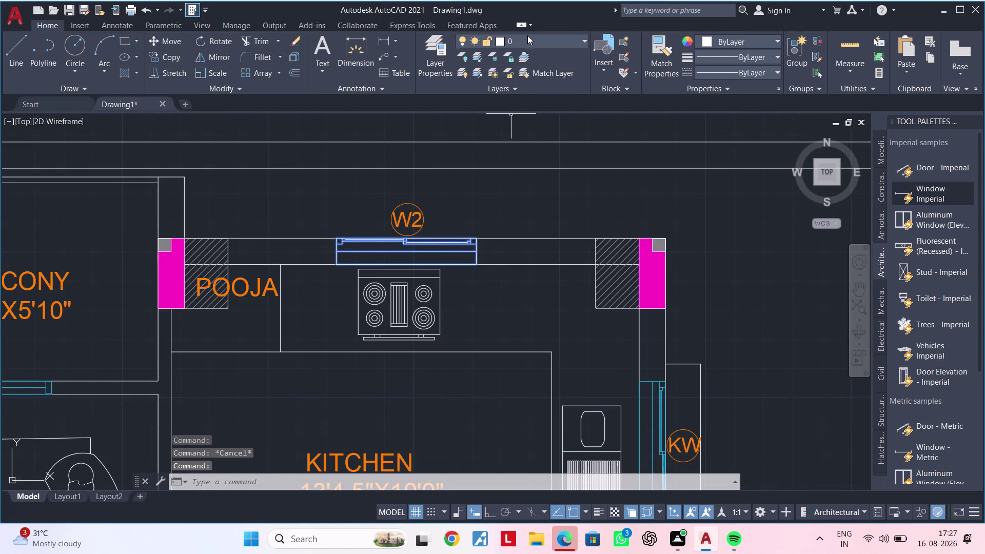
click(529, 144)
scroll(down, 3)
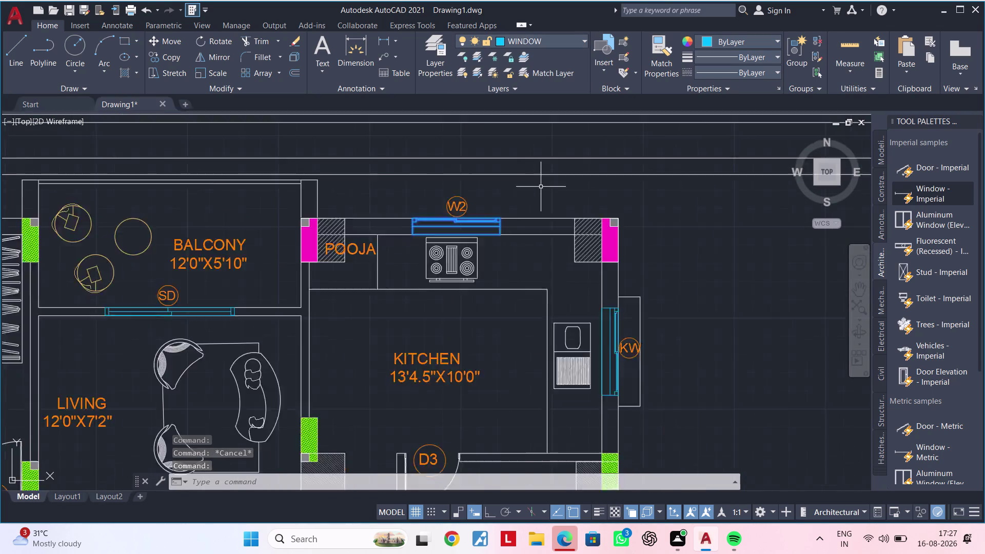
middle_drag(539, 193, 657, 219)
key(Escape)
key(Escape)
key(Escape)
middle_drag(596, 306, 583, 242)
key(Escape)
key(Escape)
middle_drag(558, 298, 564, 295)
key(Escape)
key(Escape)
key(Escape)
middle_drag(563, 292, 576, 287)
key(Escape)
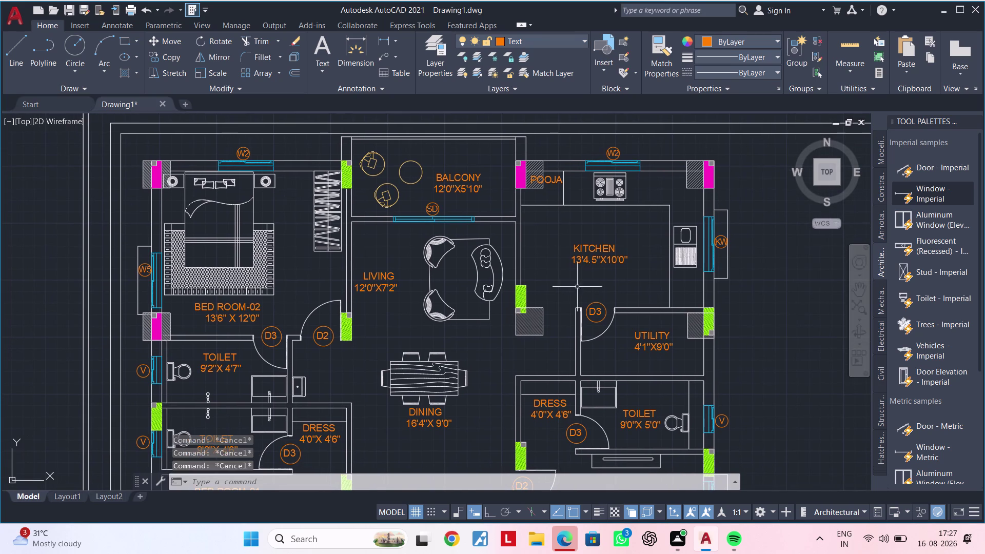
key(Escape)
middle_drag(575, 286, 591, 274)
key(Escape)
key(Escape)
middle_drag(464, 324, 475, 305)
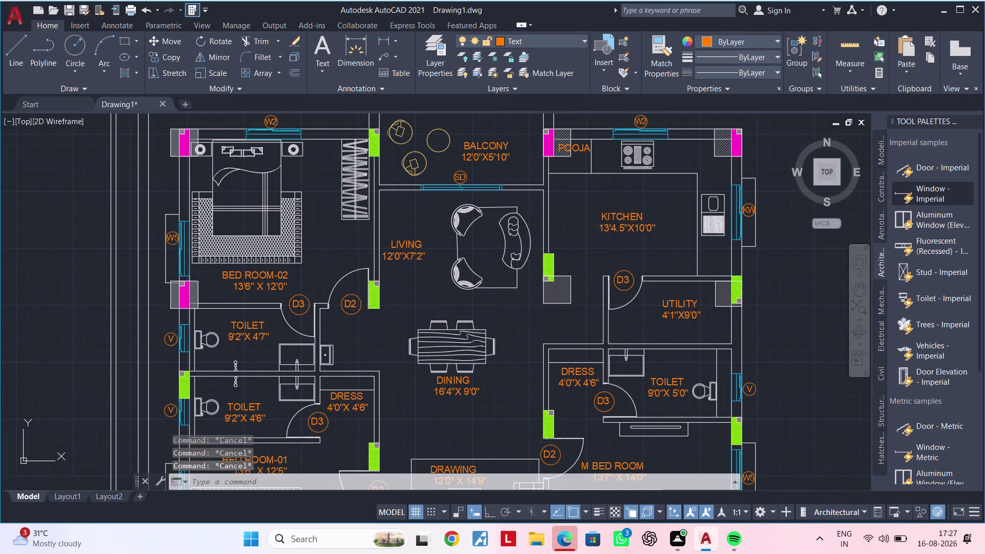
key(Escape)
key(Escape)
key(Escape)
key(Escape)
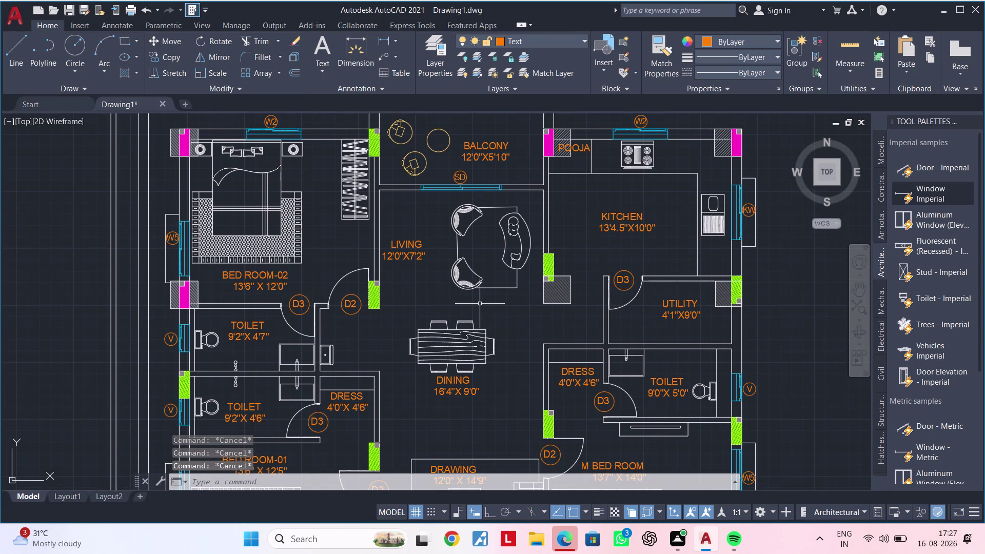
key(Escape)
key(Escape)
scroll(up, 3)
scroll(up, 3)
click(351, 259)
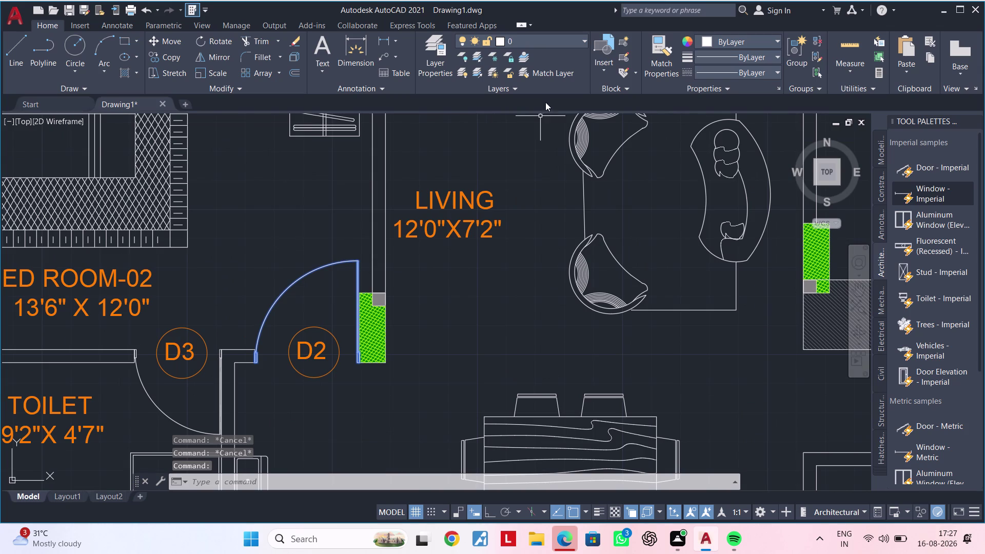
click(565, 42)
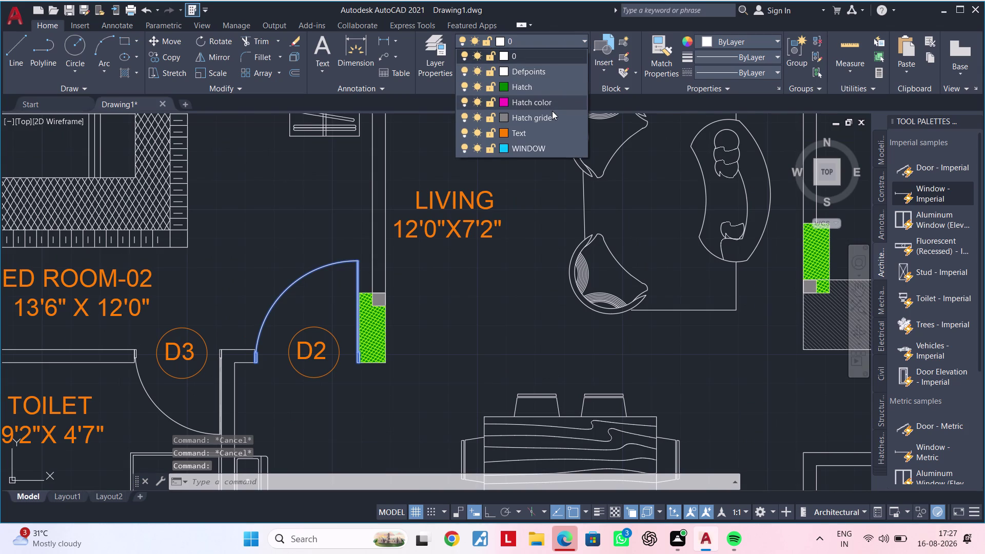
click(432, 54)
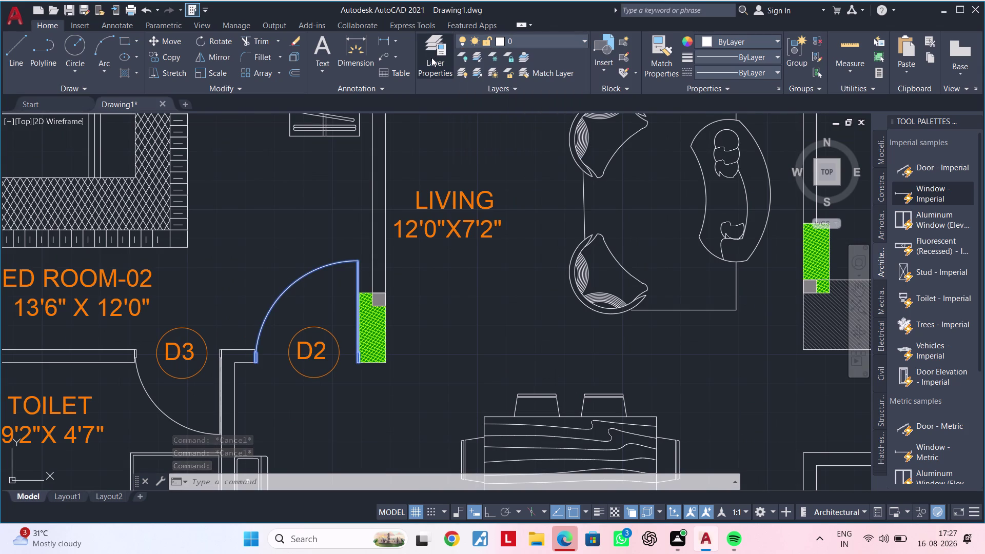
Add a DOOR layer below the Text layer with ACI colour 130, then close Layer Properties.
click(431, 58)
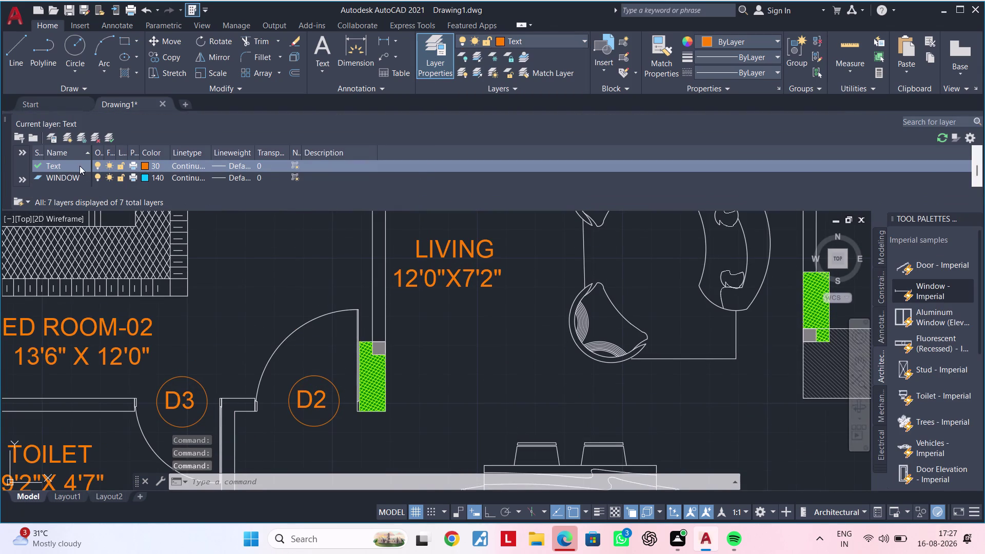
click(66, 130)
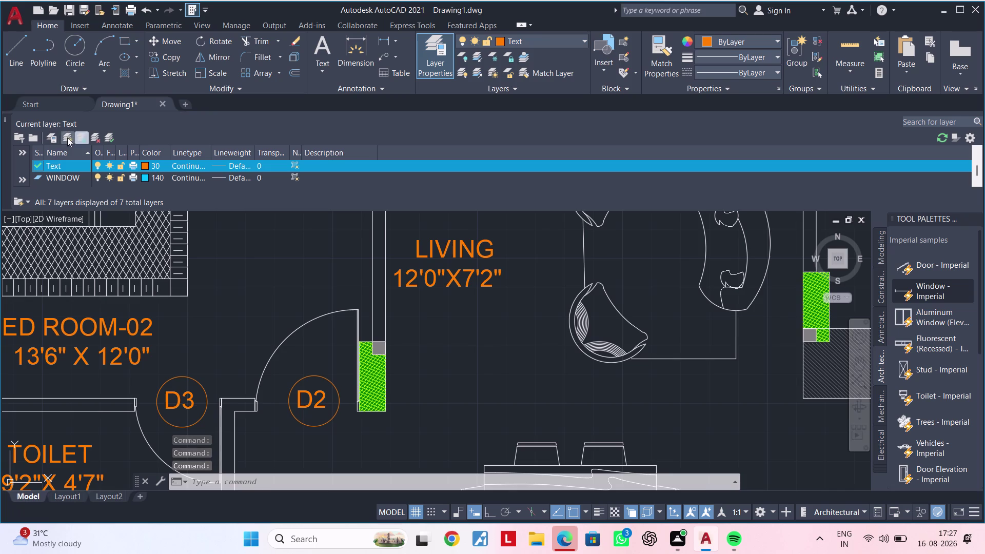
click(67, 138)
key(BackSpace)
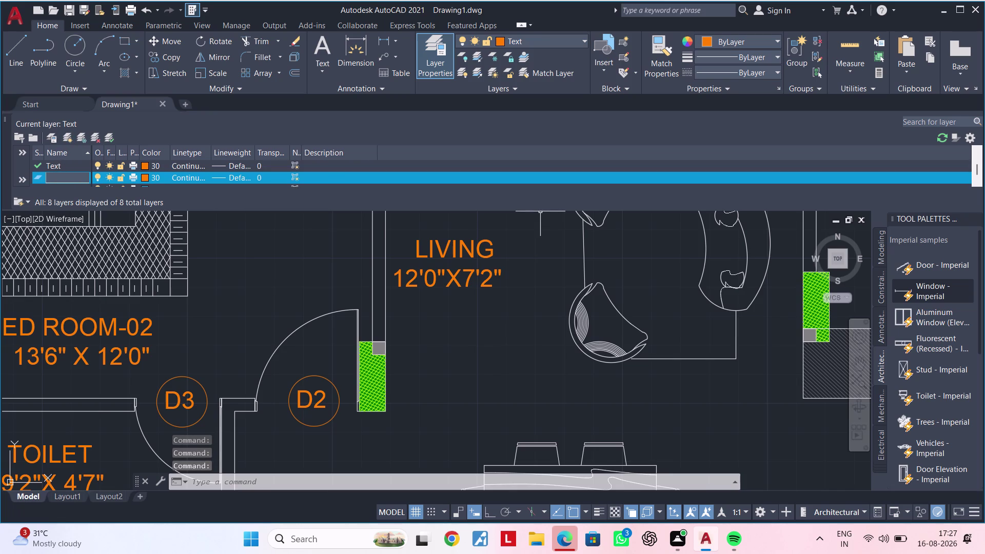
text(DOOR)
key(Return)
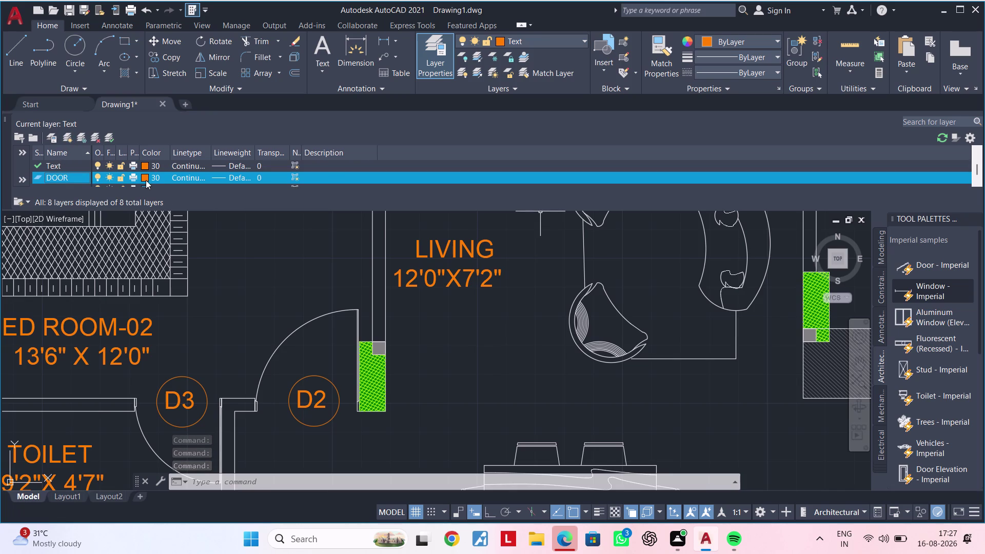
click(146, 180)
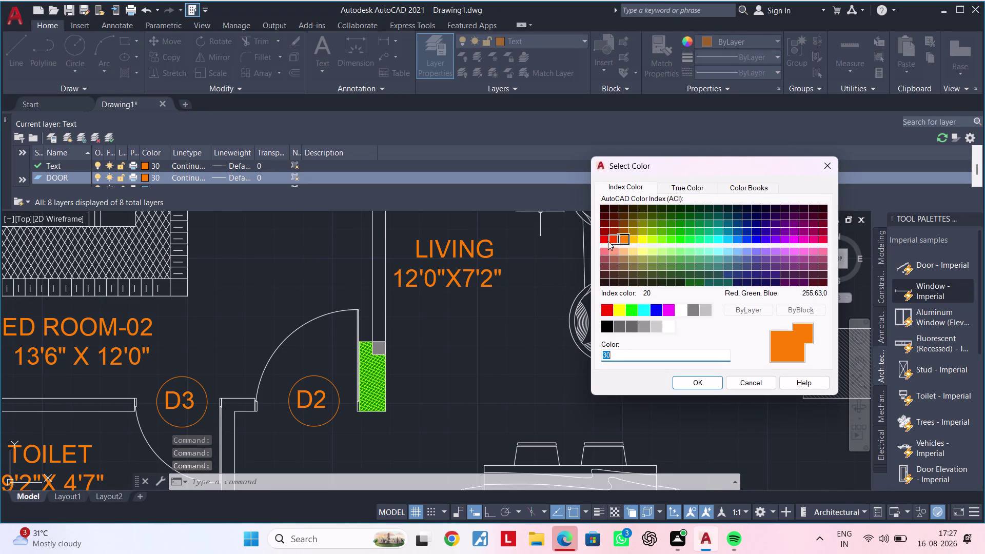
click(720, 242)
click(709, 382)
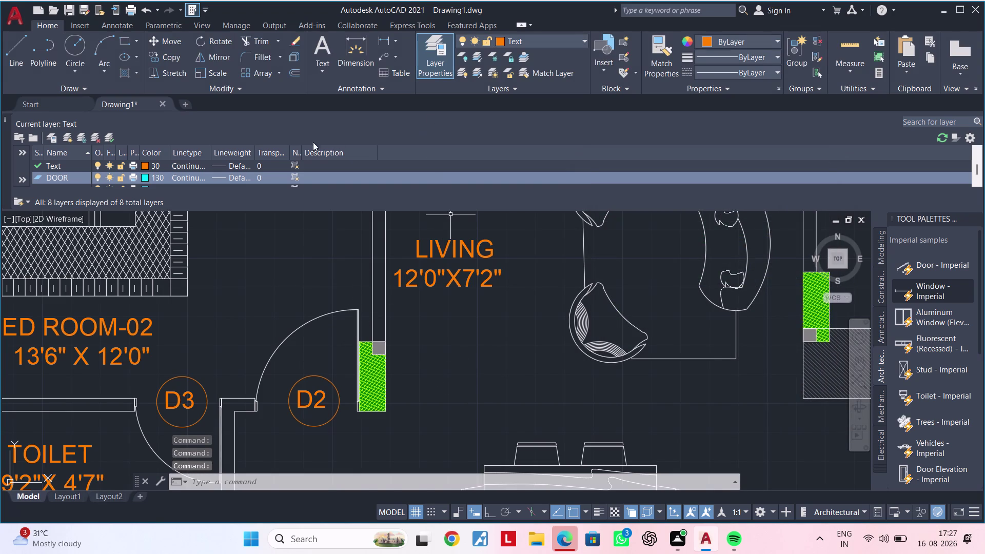
click(8, 118)
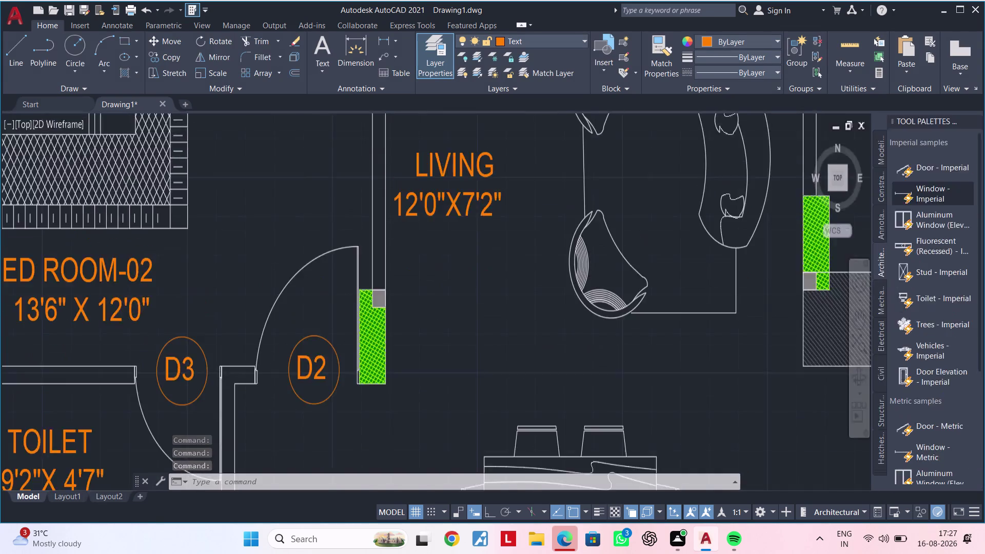
Make DOOR the current layer and move the D2 door swing arc onto it.
click(574, 40)
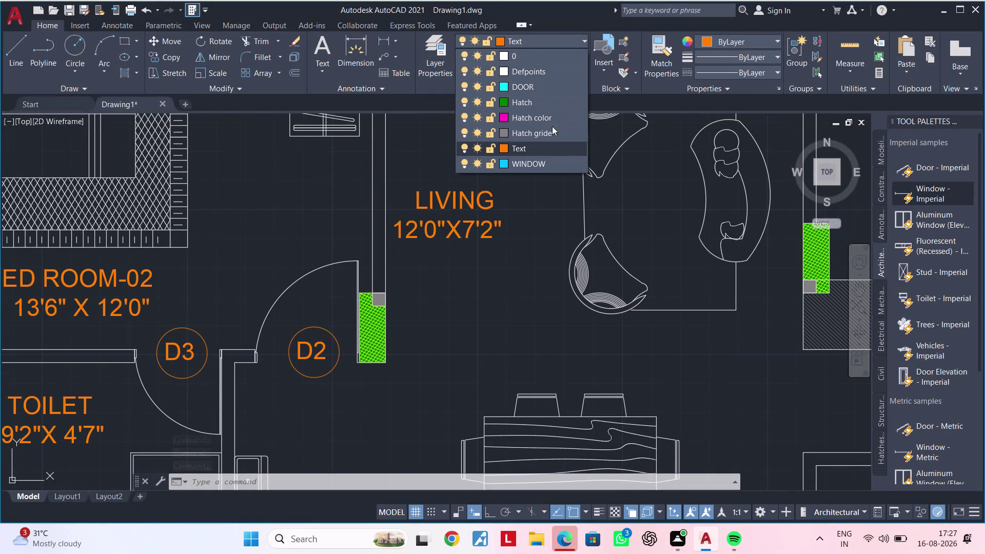
click(544, 89)
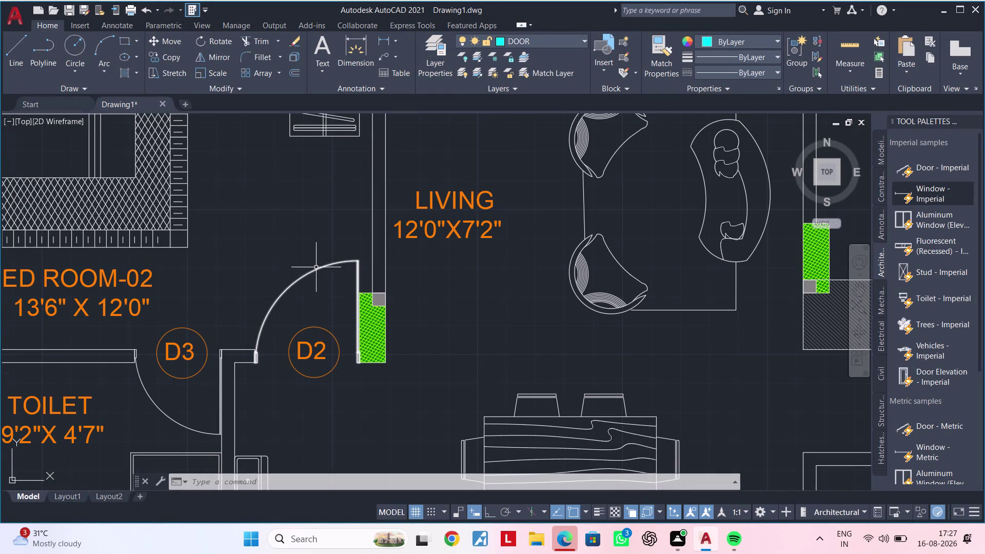
click(316, 268)
click(553, 48)
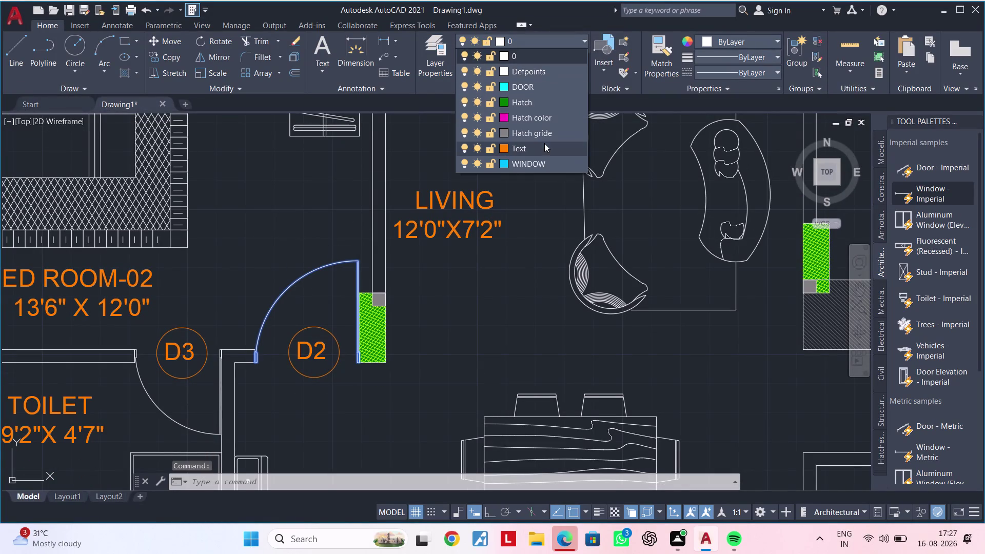
click(539, 86)
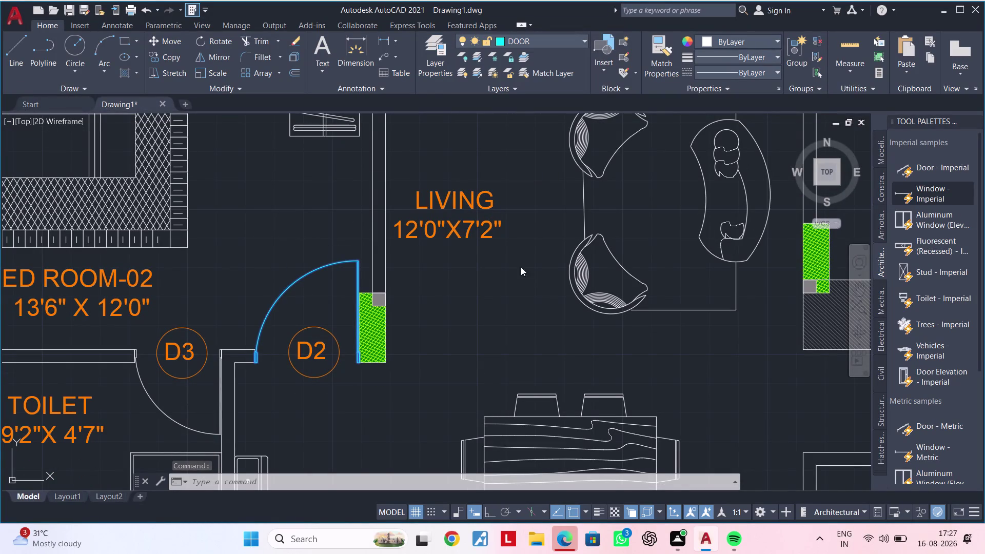
key(Escape)
Move the D3 door arcs in BED ROOM-02 and beside DRESS onto the DOOR layer.
scroll(down, 3)
middle_drag(517, 295, 507, 234)
key(Escape)
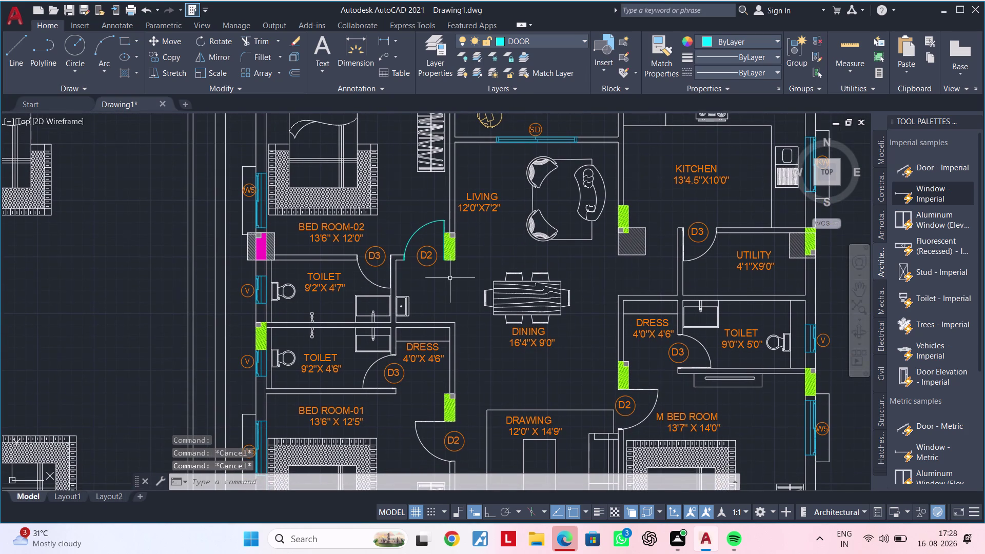
middle_drag(445, 281, 444, 241)
click(370, 243)
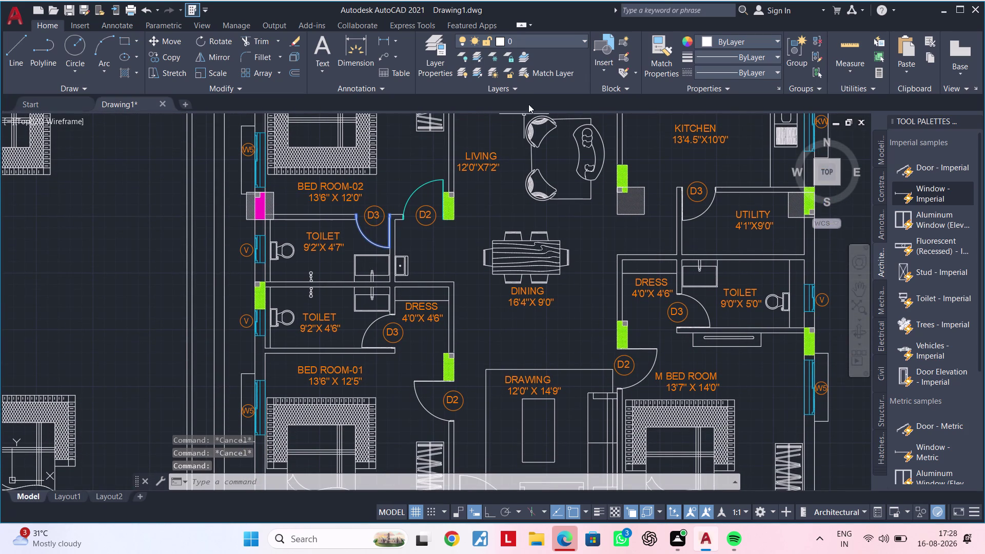
click(568, 43)
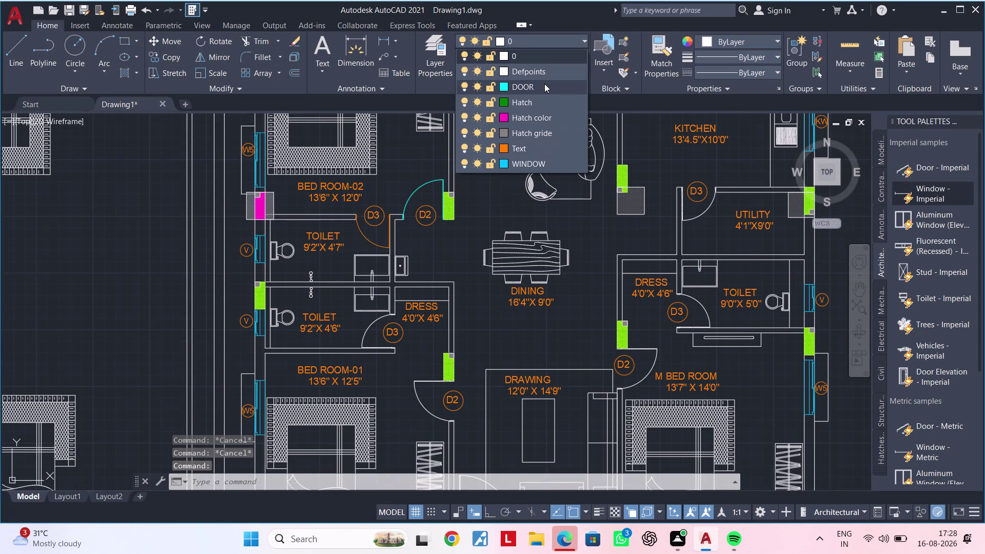
click(544, 83)
middle_drag(525, 248, 530, 212)
scroll(up, 3)
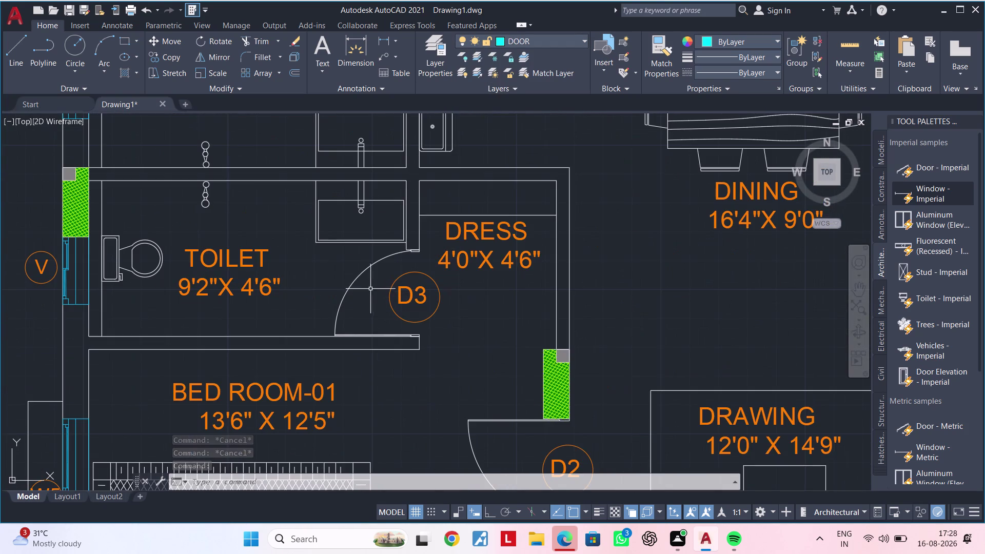
click(361, 275)
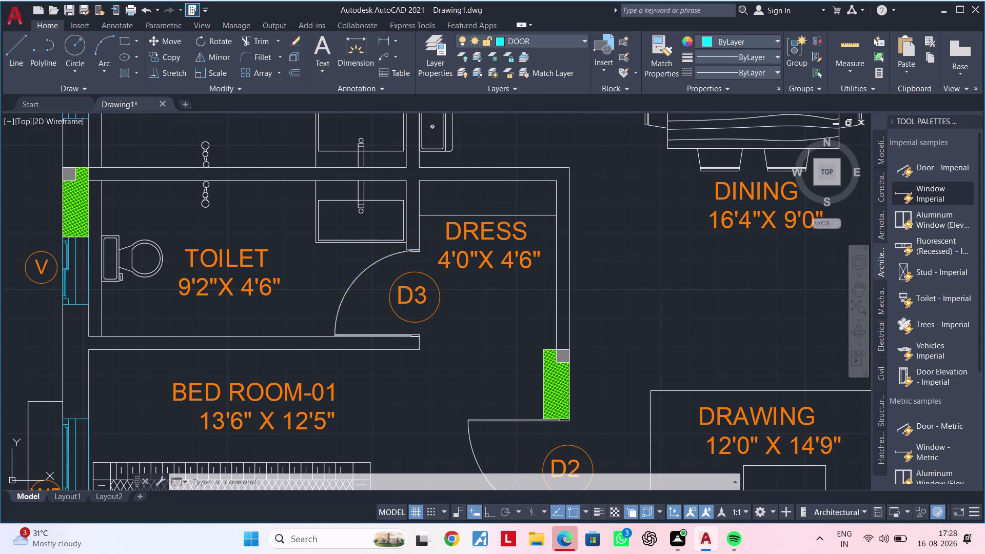
click(536, 41)
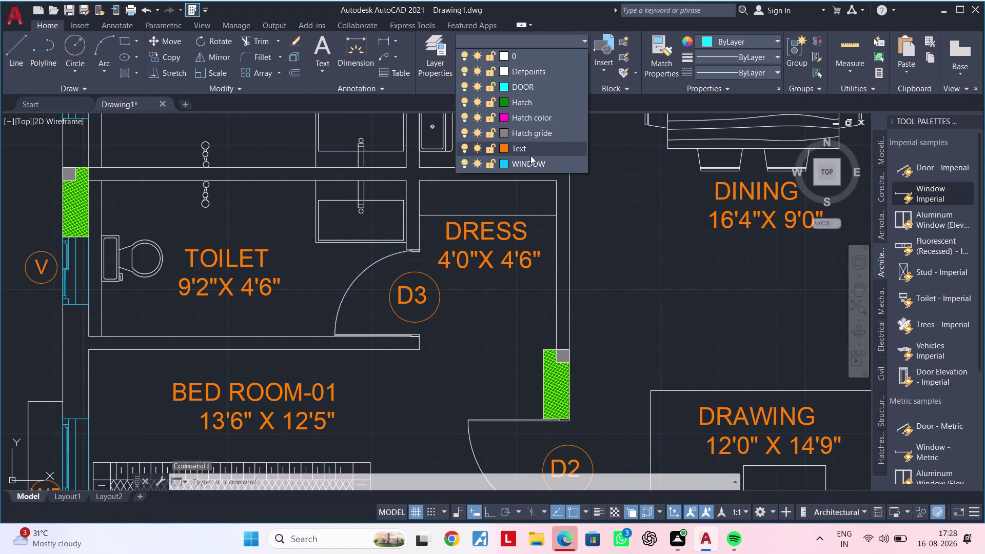
click(541, 87)
Select the BED ROOM-01 D2 arc and the D1 drawing-room door arc.
scroll(down, 3)
middle_drag(581, 212, 482, 178)
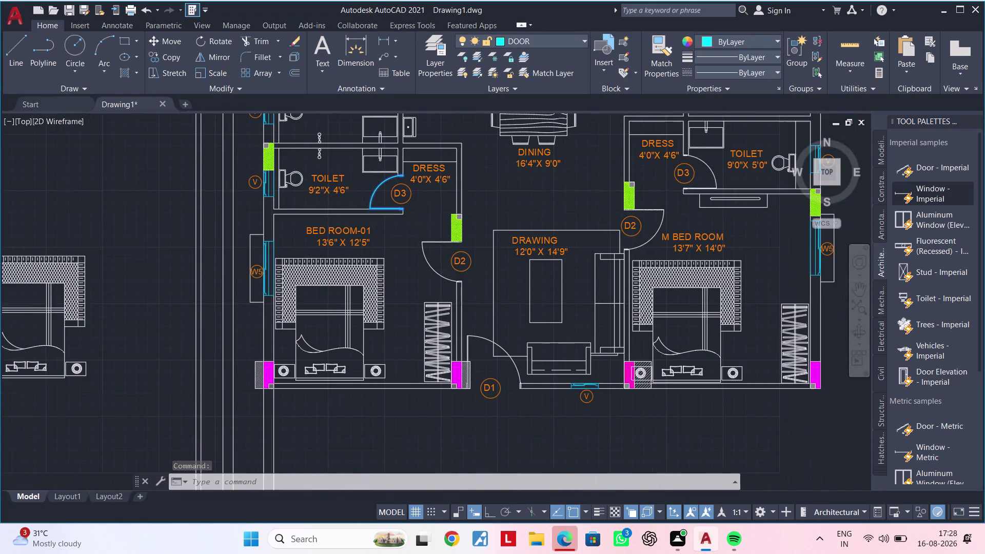
scroll(up, 3)
click(409, 258)
middle_drag(641, 236, 640, 236)
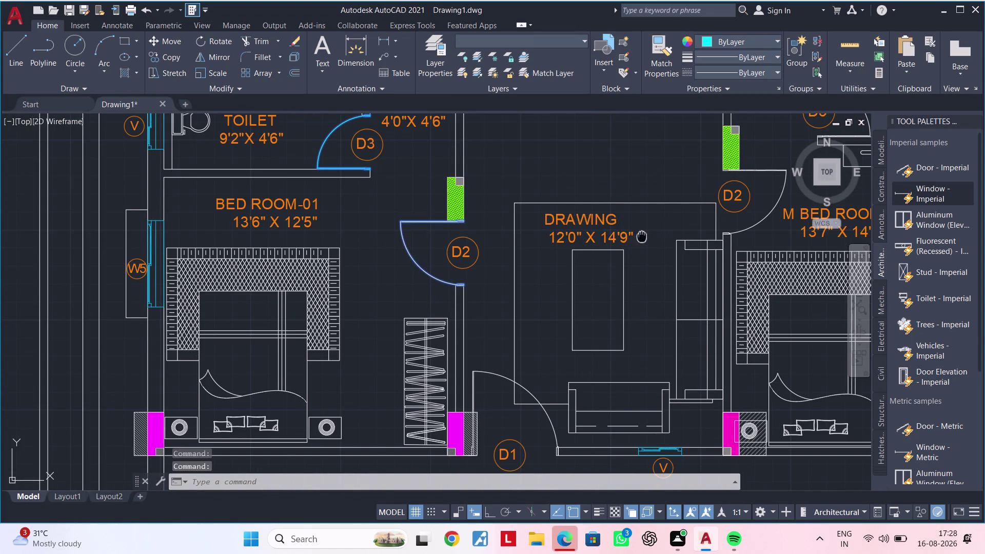
middle_drag(640, 236, 594, 244)
click(440, 378)
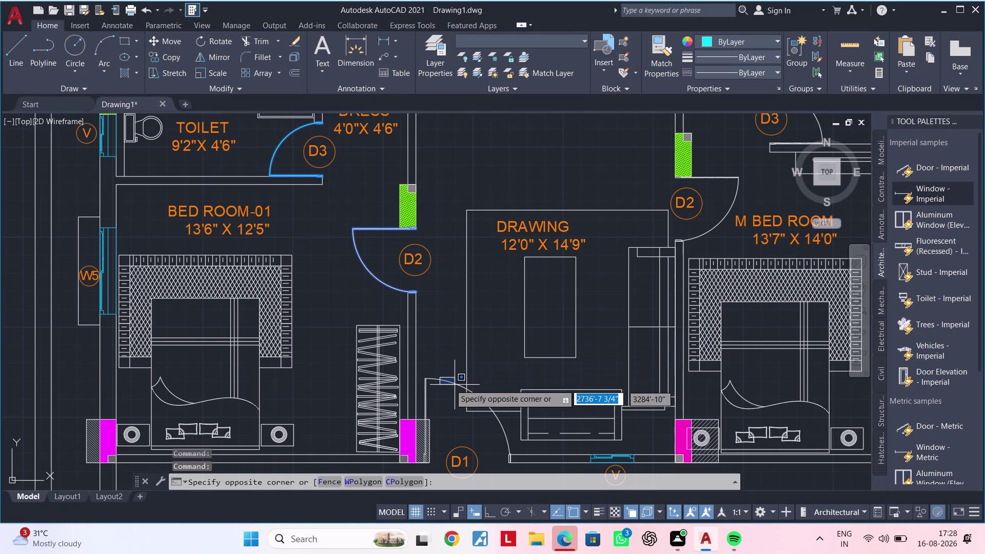
click(448, 383)
click(447, 380)
Add the M BED ROOM D2, TOILET D3 and UTILITY D3 door arcs to the selection.
middle_drag(458, 323, 415, 347)
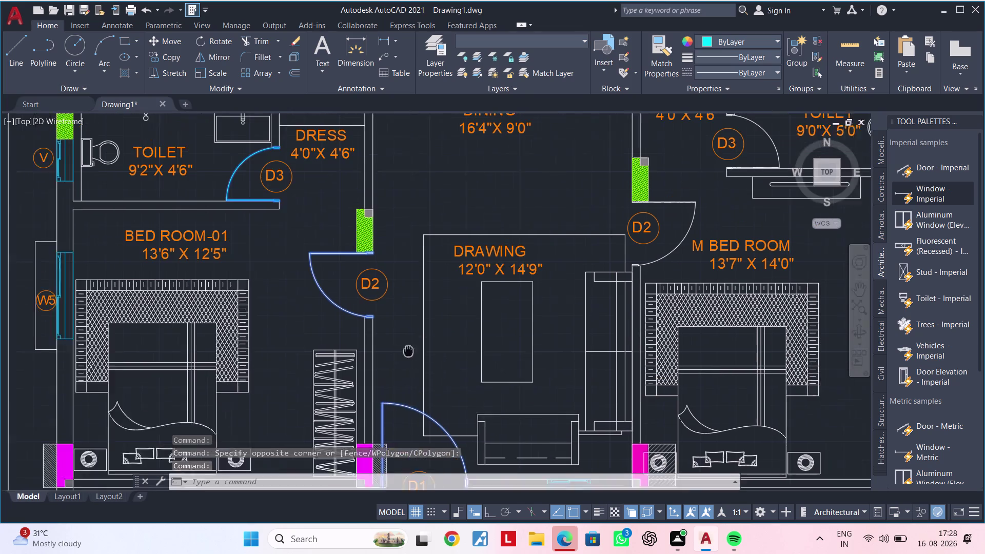
middle_drag(415, 347, 350, 366)
click(596, 279)
middle_drag(679, 236, 655, 260)
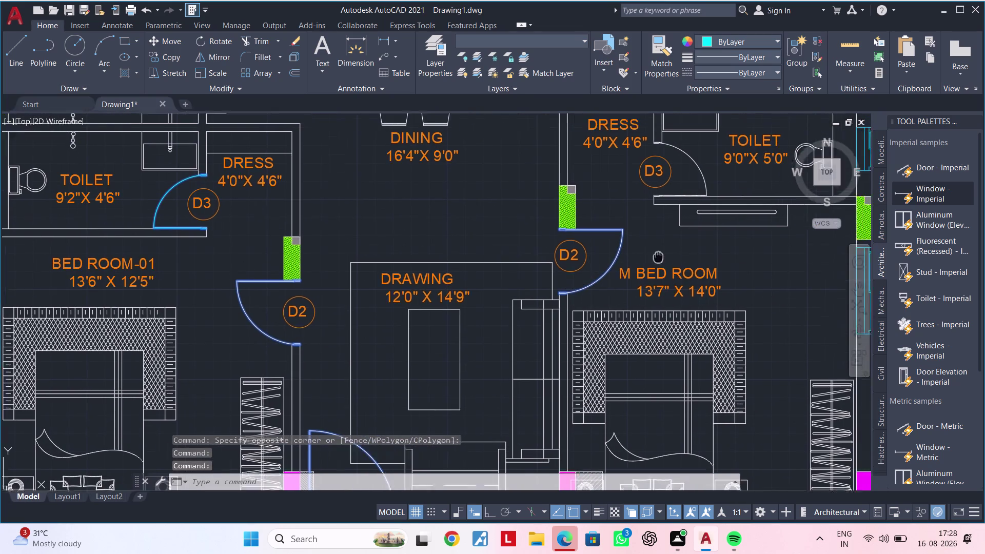
middle_drag(655, 260, 614, 297)
click(648, 231)
middle_drag(678, 221, 591, 379)
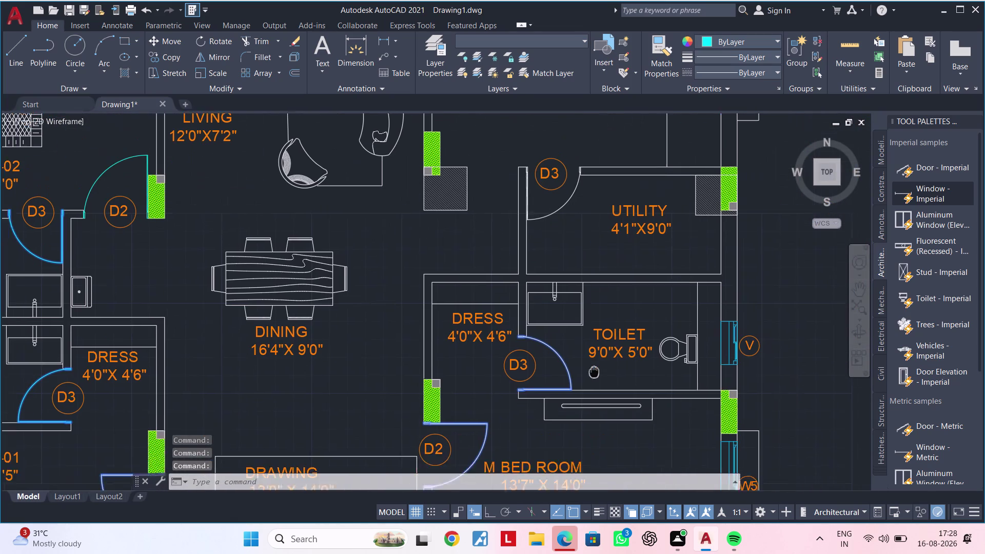
middle_drag(591, 378, 590, 384)
click(559, 217)
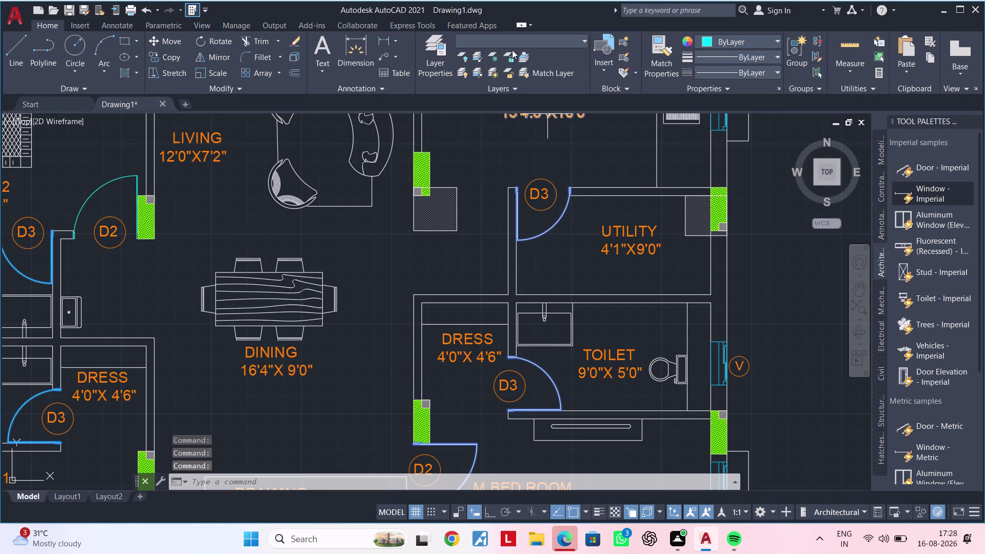
Assign the selected door arcs to DOOR, correcting an accidental WINDOW assignment.
click(512, 42)
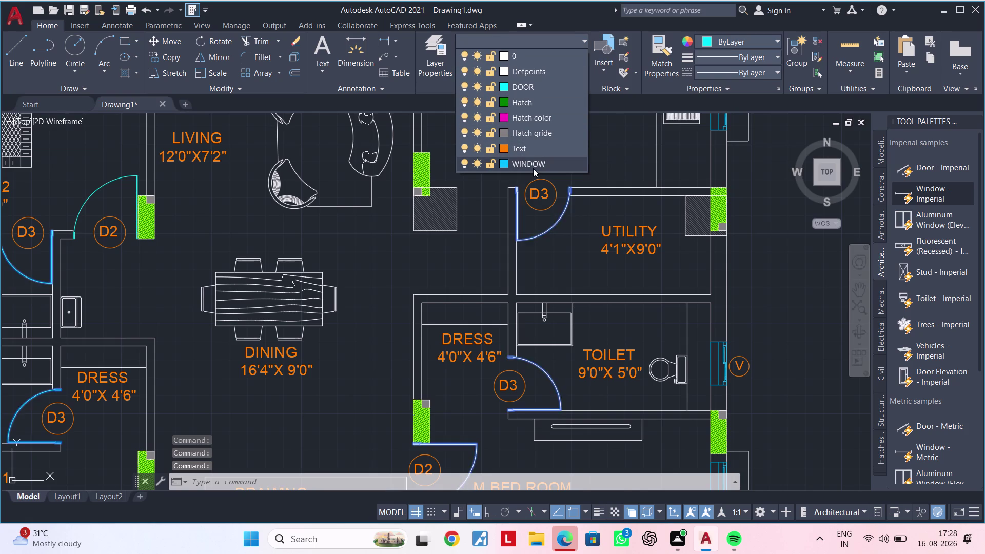
click(533, 168)
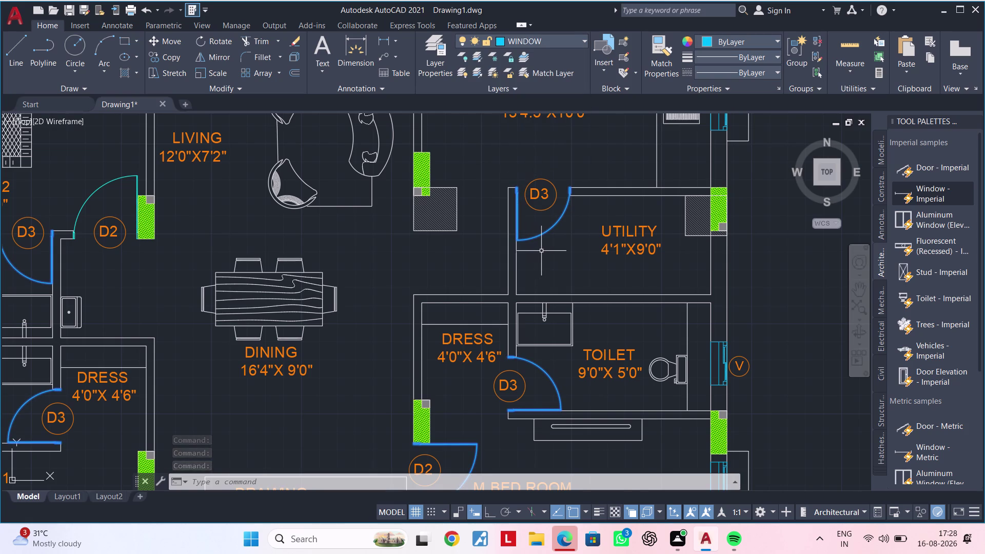
scroll(down, 3)
scroll(down, 3)
scroll(up, 3)
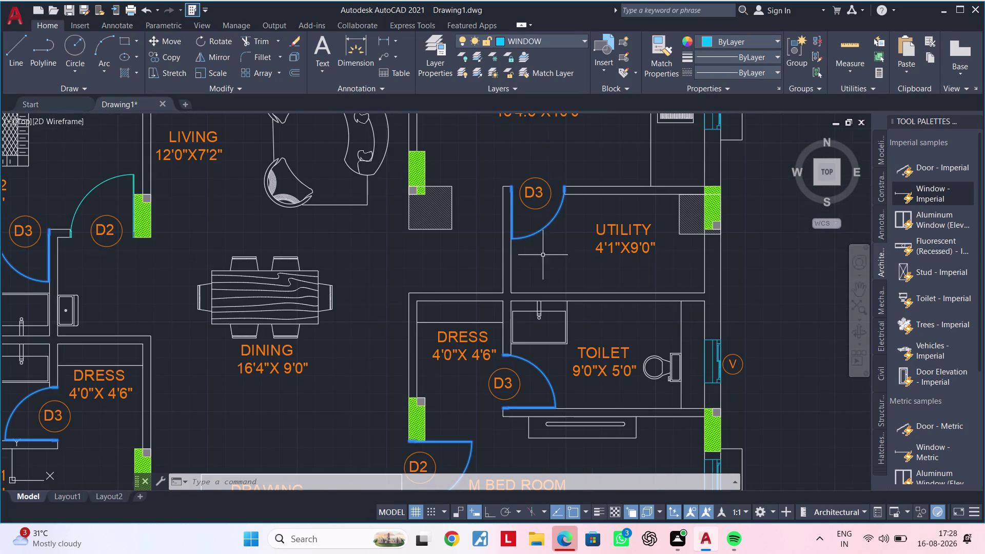
click(561, 43)
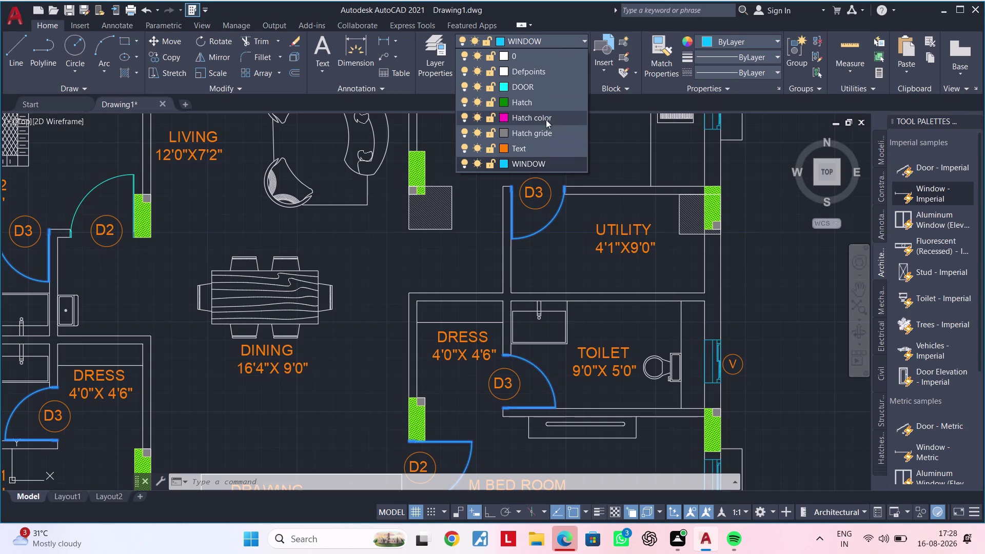
click(541, 90)
key(Escape)
Pan and zoom across the floor plan to review the cyan door arcs.
scroll(down, 3)
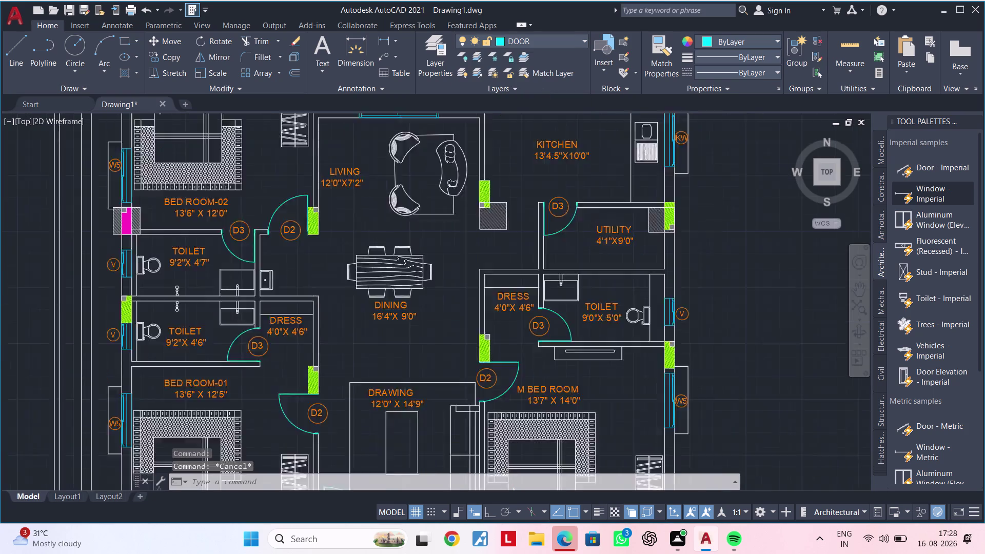
scroll(down, 3)
scroll(up, 3)
middle_drag(585, 260, 724, 153)
middle_drag(706, 203, 699, 205)
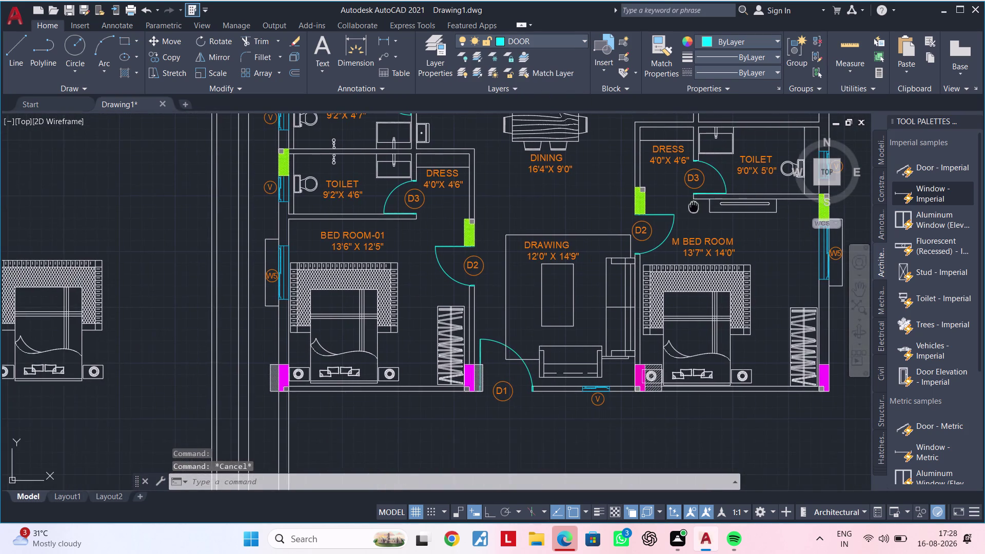
middle_drag(699, 205, 558, 273)
scroll(down, 3)
scroll(up, 3)
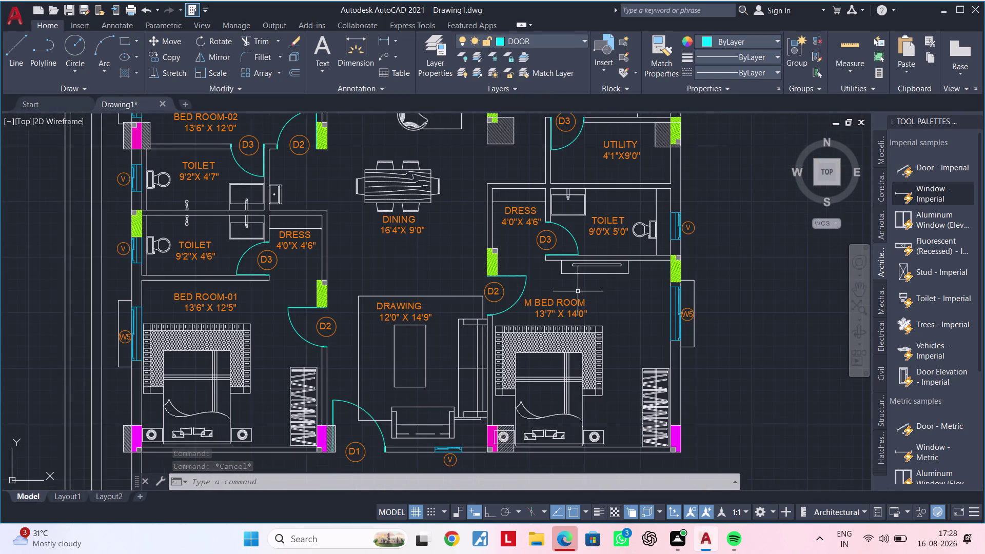
middle_drag(604, 305, 628, 360)
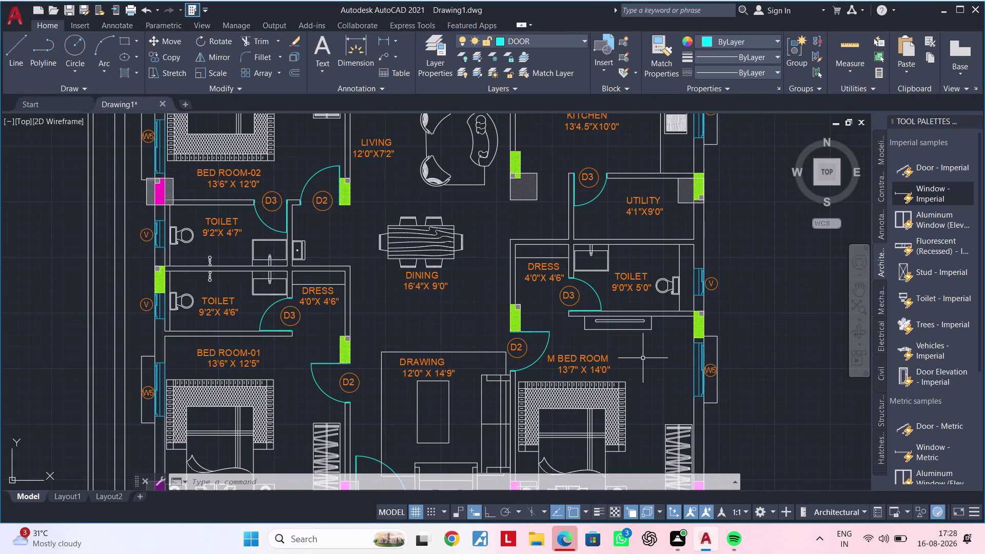
scroll(up, 3)
scroll(down, 3)
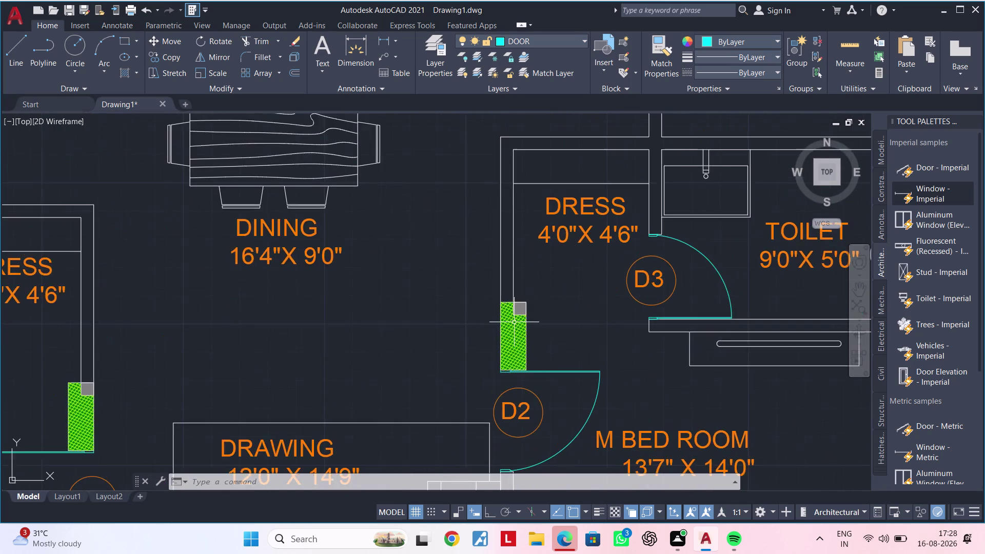
Zoom in on the green hatched wall piece beside door D2.
scroll(down, 3)
middle_drag(541, 309, 626, 260)
key(Escape)
key(Escape)
scroll(up, 3)
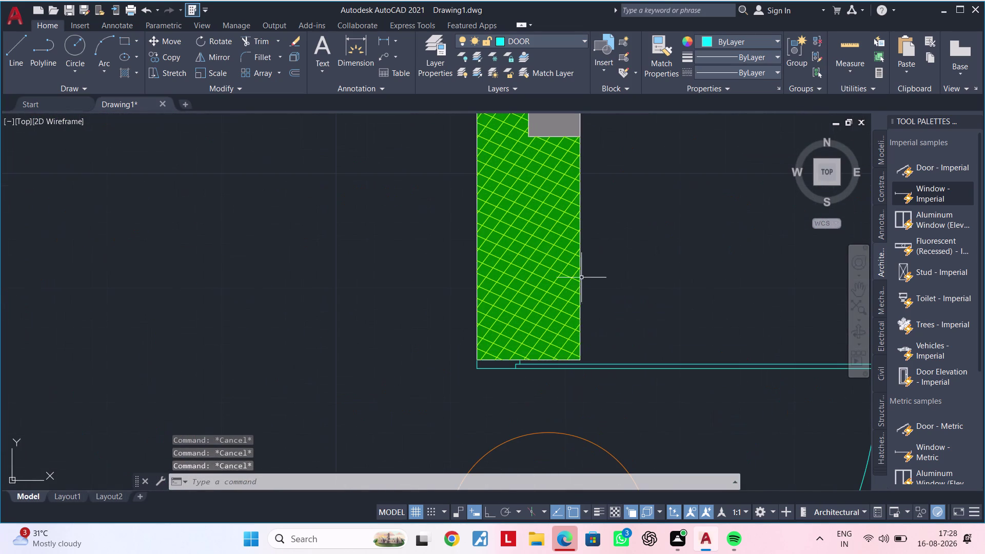
scroll(up, 3)
scroll(down, 3)
middle_drag(574, 261, 574, 231)
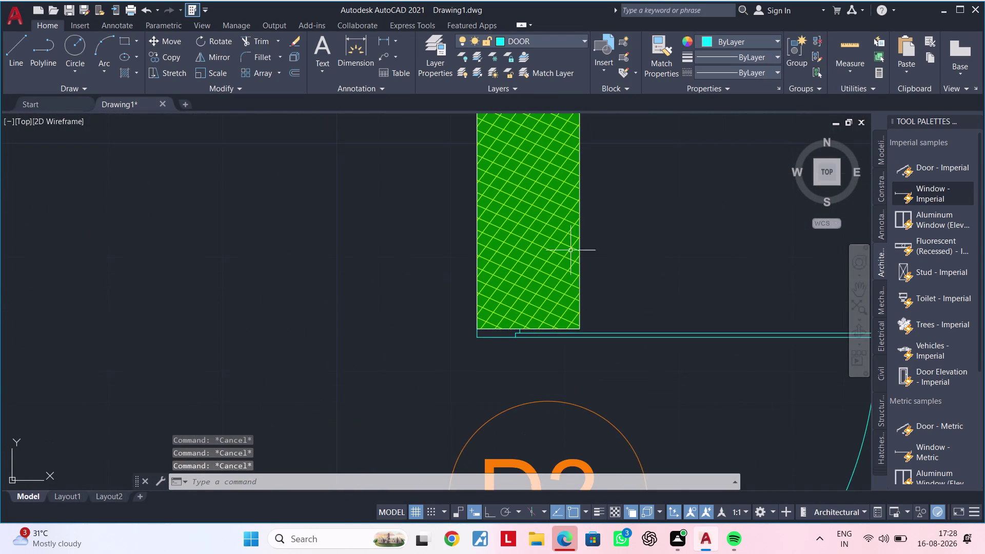
scroll(up, 3)
middle_drag(575, 320, 578, 272)
scroll(up, 3)
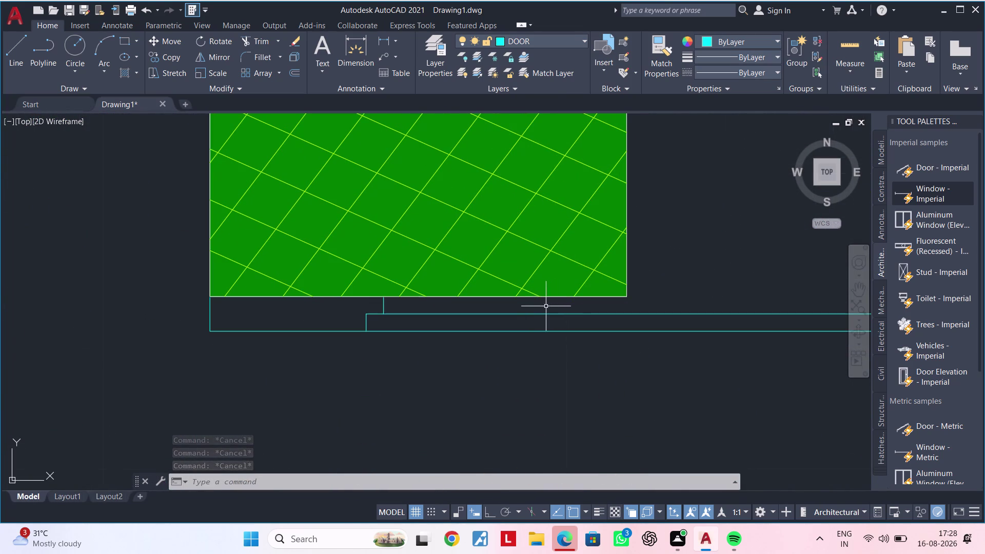
Select the hatch's bottom edge, choosing among the overlapping line and hatch objects.
click(521, 298)
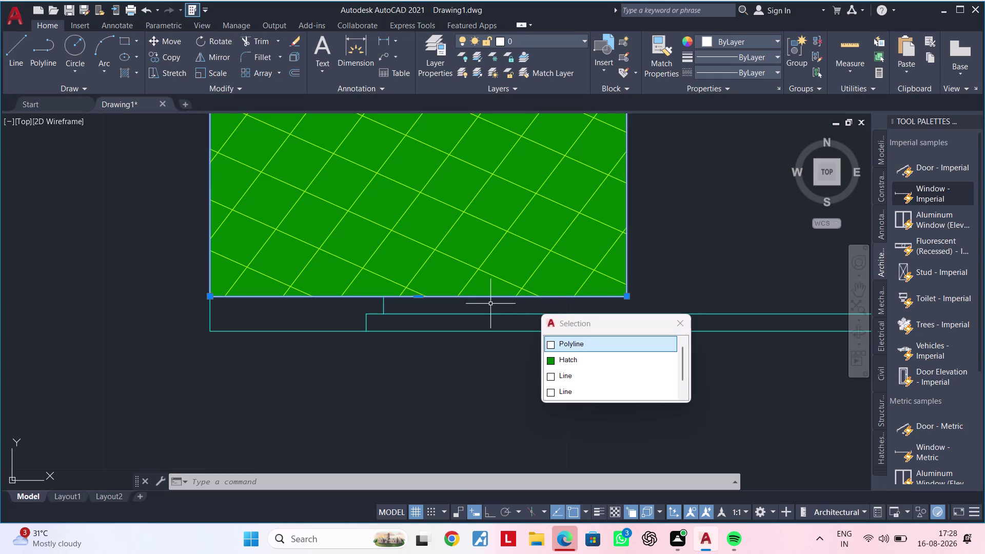
click(419, 297)
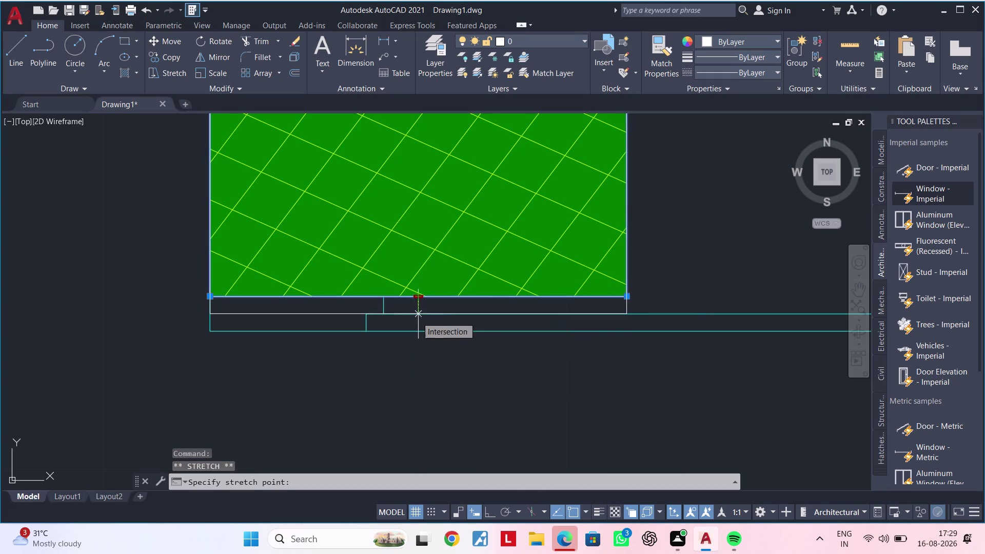
click(417, 317)
click(424, 296)
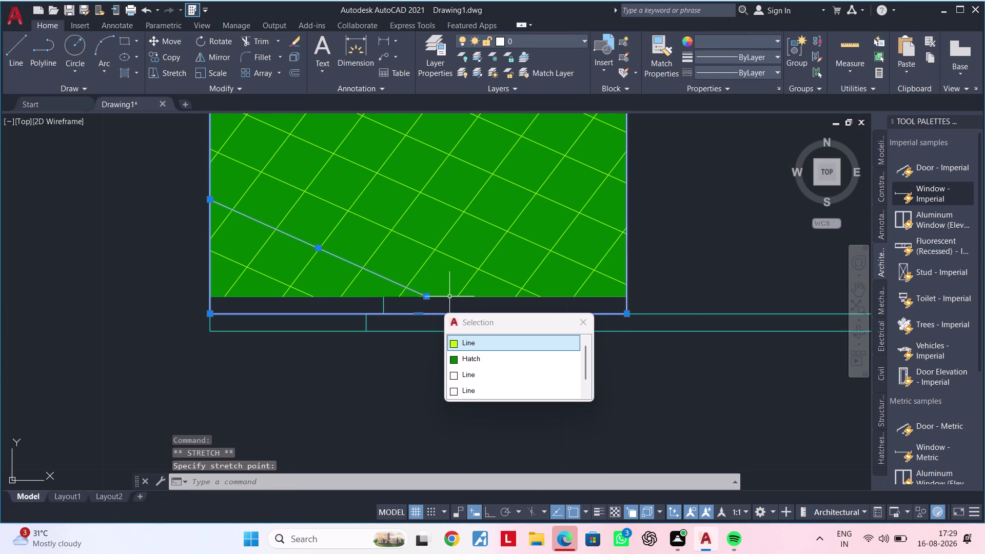
click(450, 296)
click(422, 295)
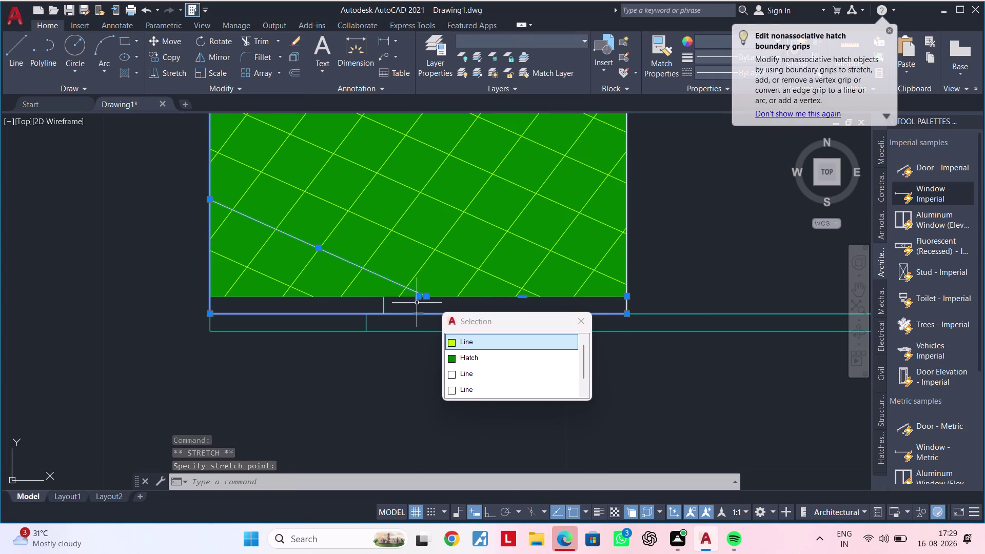
click(403, 297)
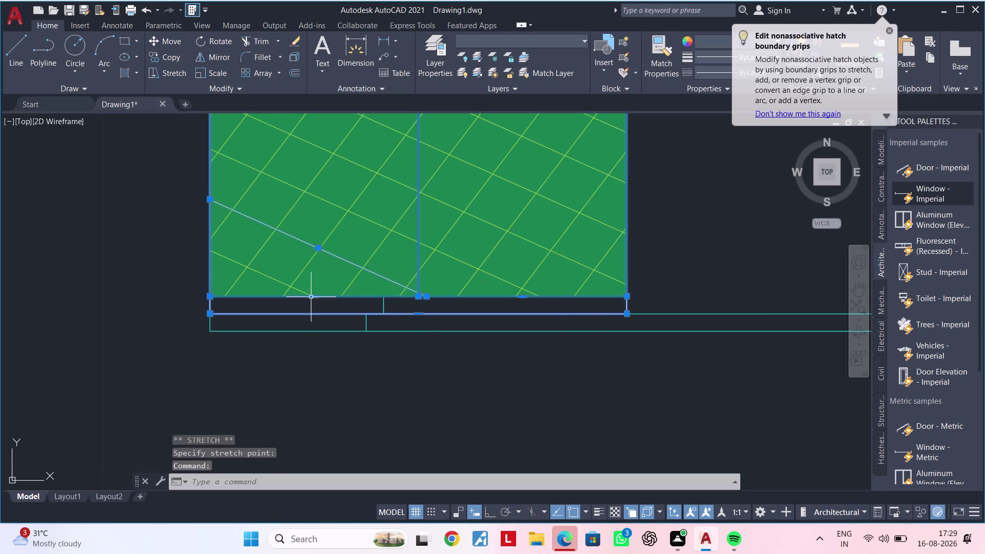
scroll(down, 3)
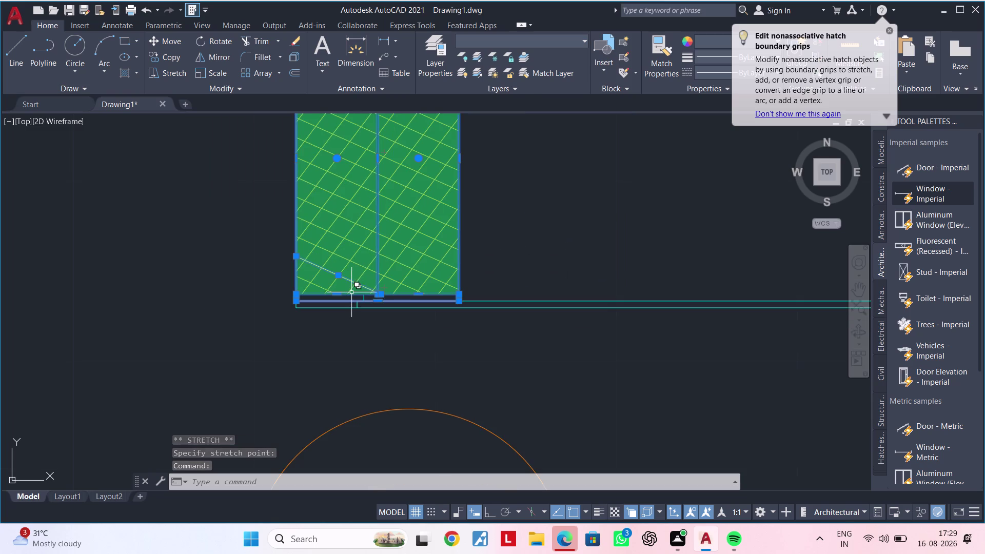
scroll(down, 3)
scroll(up, 3)
scroll(up, 3)
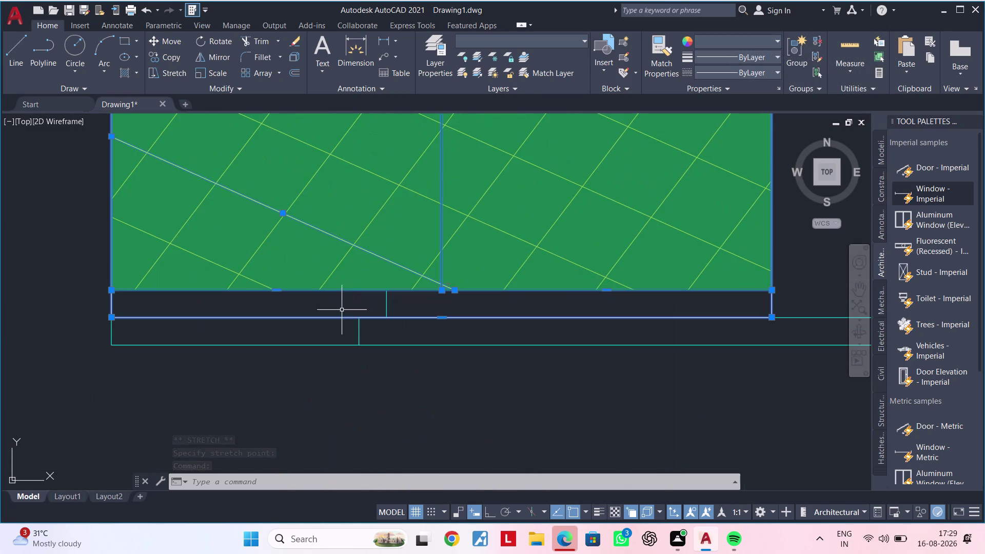
Start stretching the hatch edge grip, cancel, and undo the edit.
click(276, 290)
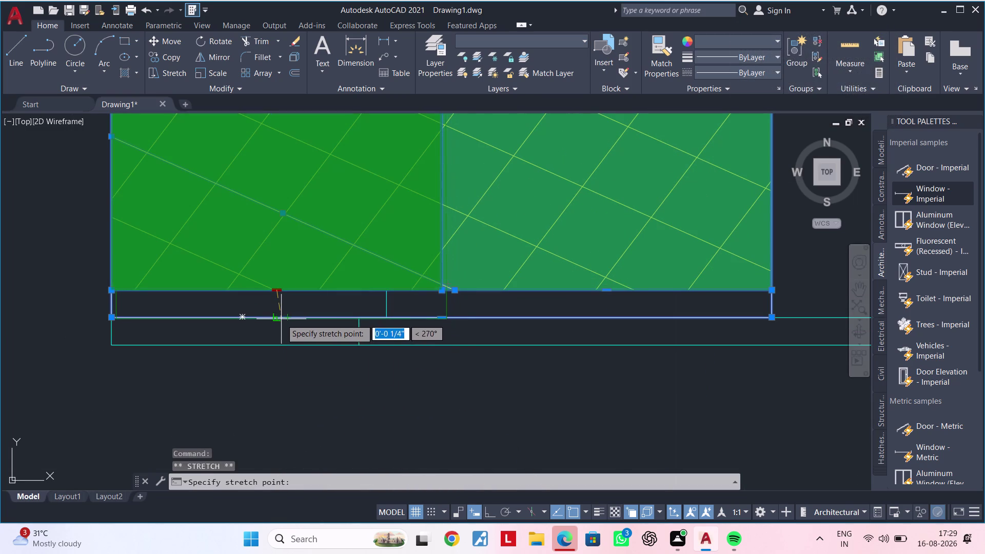
key(Escape)
key(Escape)
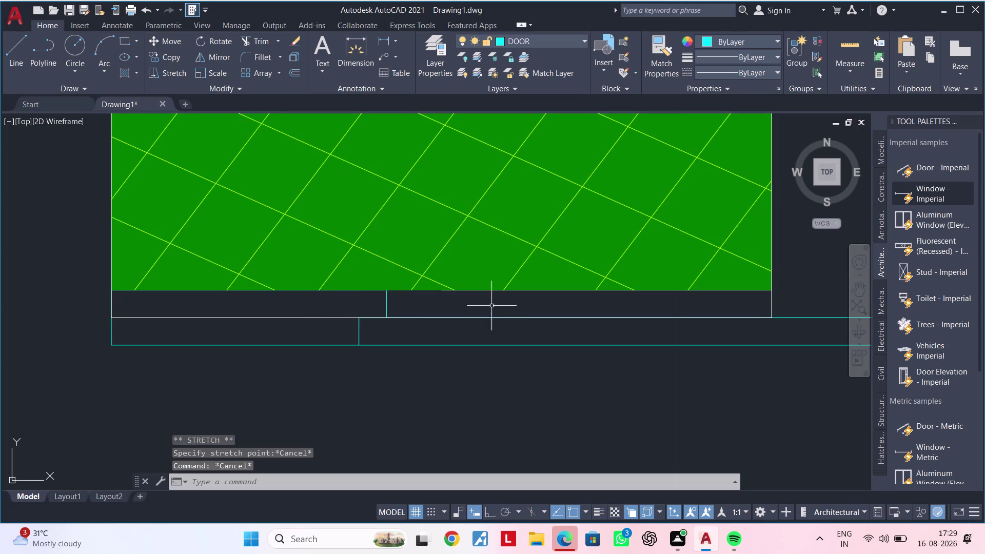
key(ctrl+z)
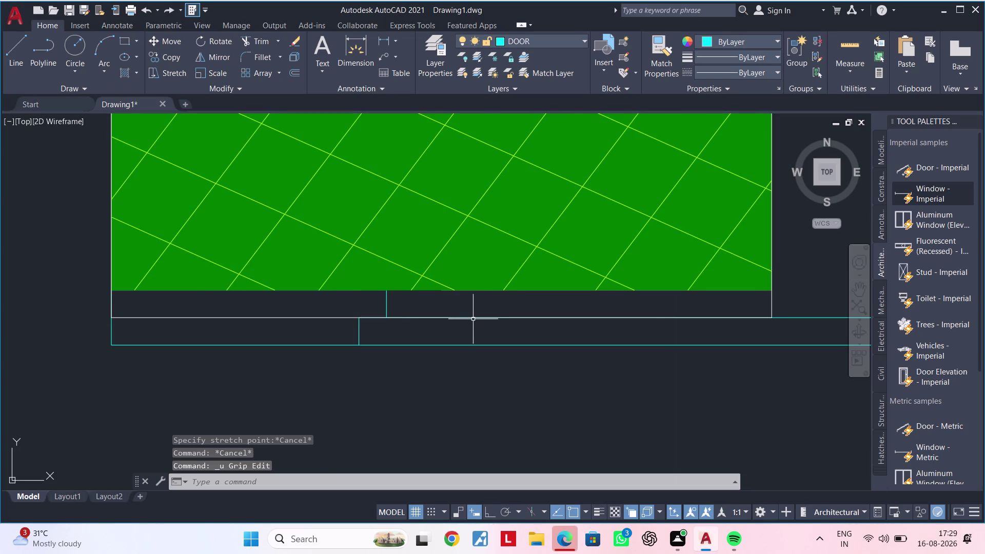
scroll(down, 3)
key(Escape)
Grip-stretch the hatch's lower edge point to a new position.
click(619, 316)
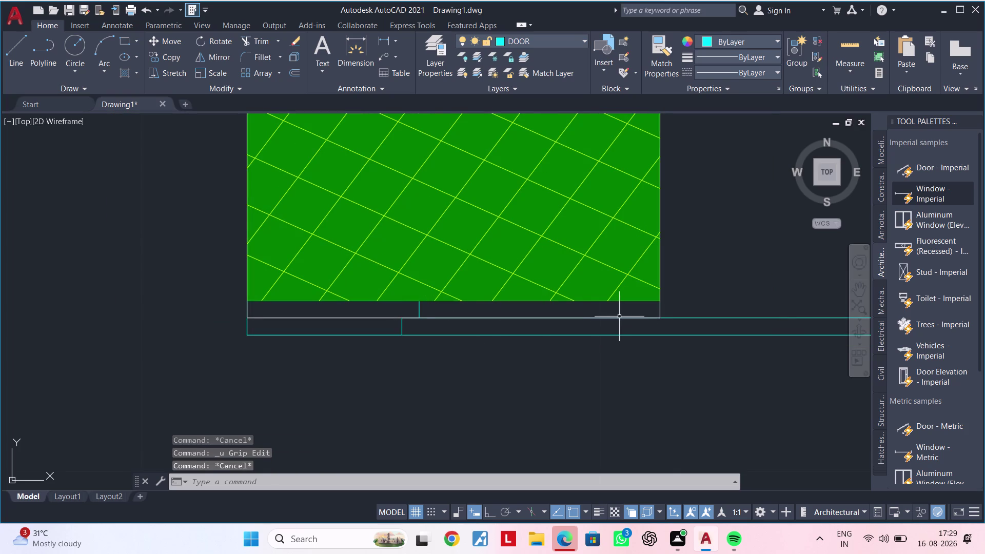
click(456, 315)
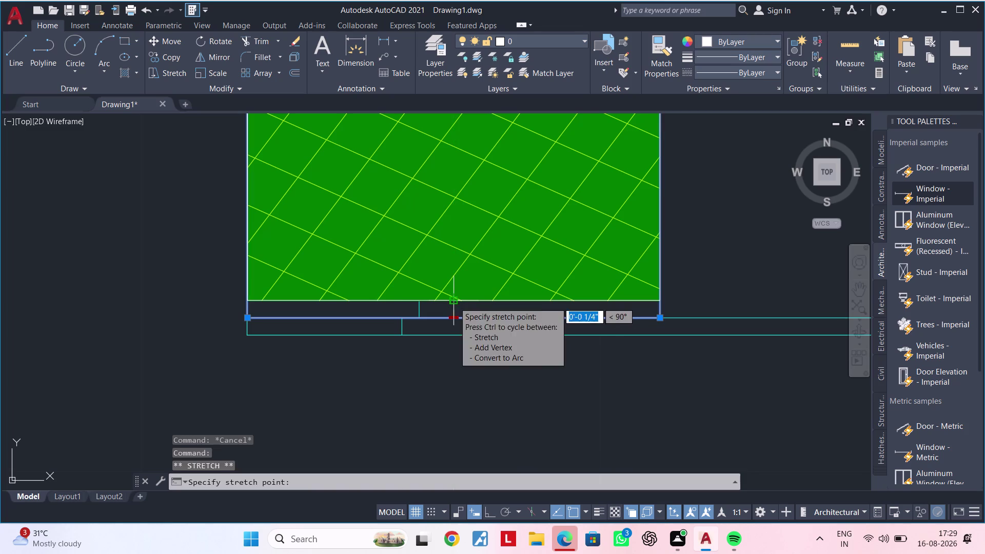
click(454, 302)
scroll(down, 3)
scroll(up, 3)
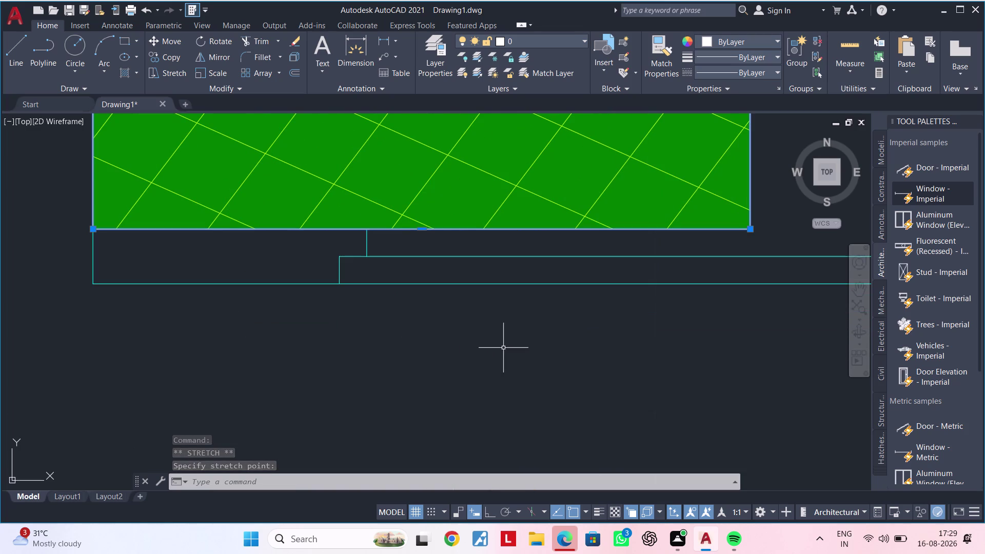
Select the wall lines below the hatch, inspect them, then clear the selection.
middle_drag(503, 347, 391, 385)
scroll(down, 3)
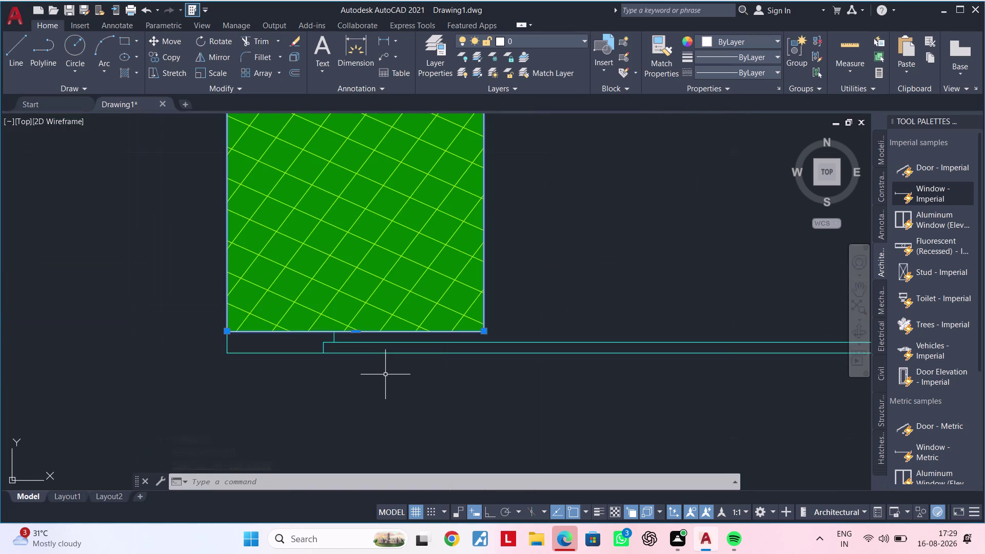
scroll(down, 3)
scroll(up, 3)
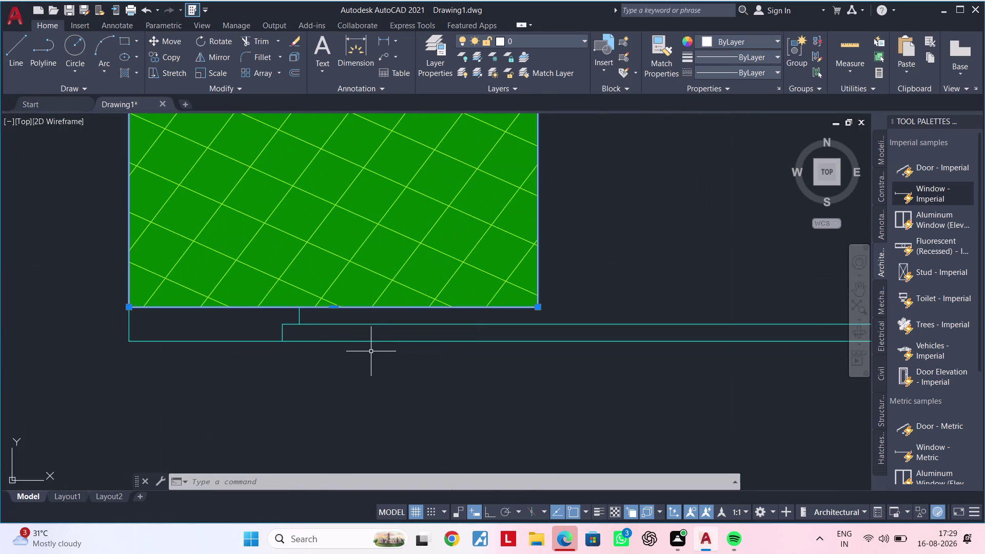
scroll(down, 3)
scroll(down, 3)
scroll(up, 3)
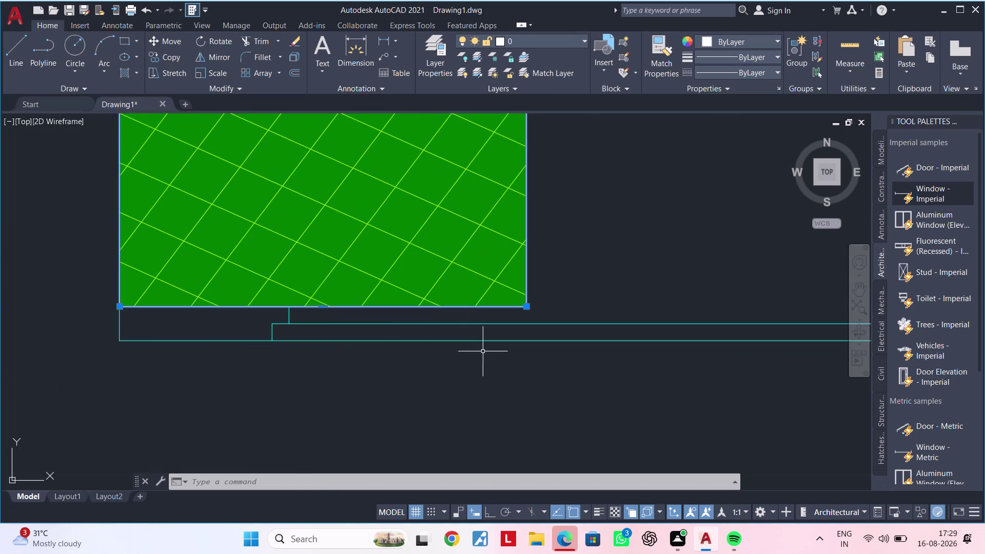
middle_drag(484, 351, 397, 358)
click(454, 331)
scroll(down, 3)
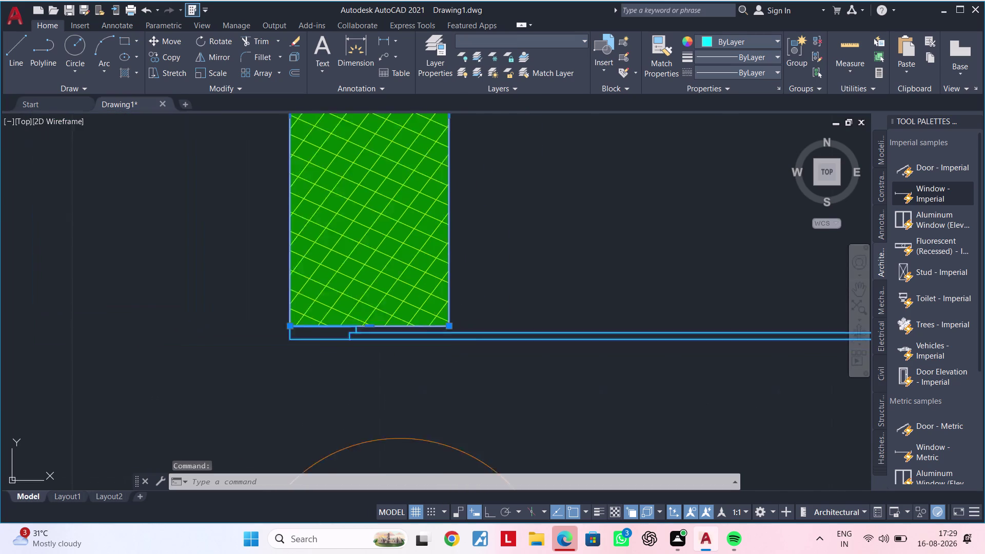
scroll(down, 3)
middle_drag(523, 347, 455, 355)
scroll(up, 3)
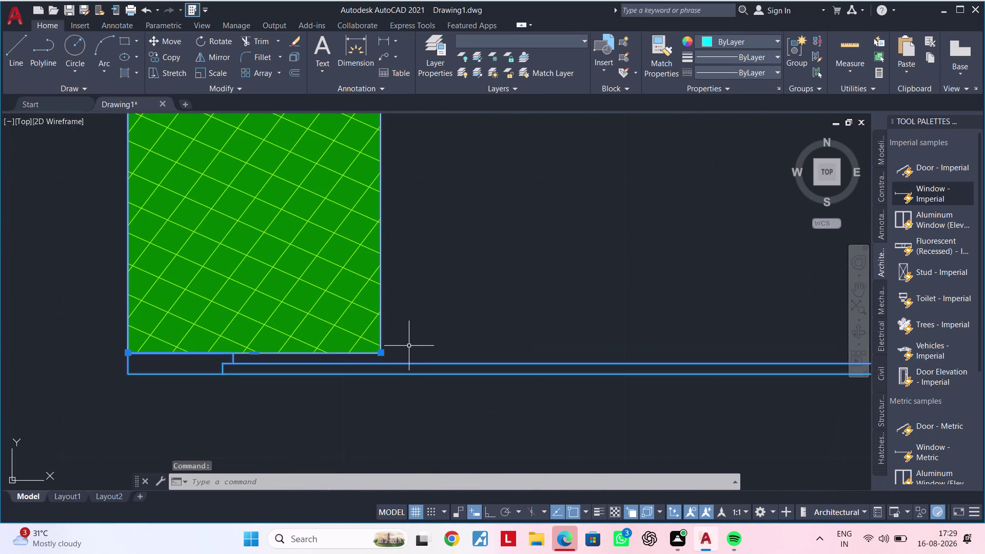
middle_drag(409, 346, 463, 306)
key(Escape)
key(Escape)
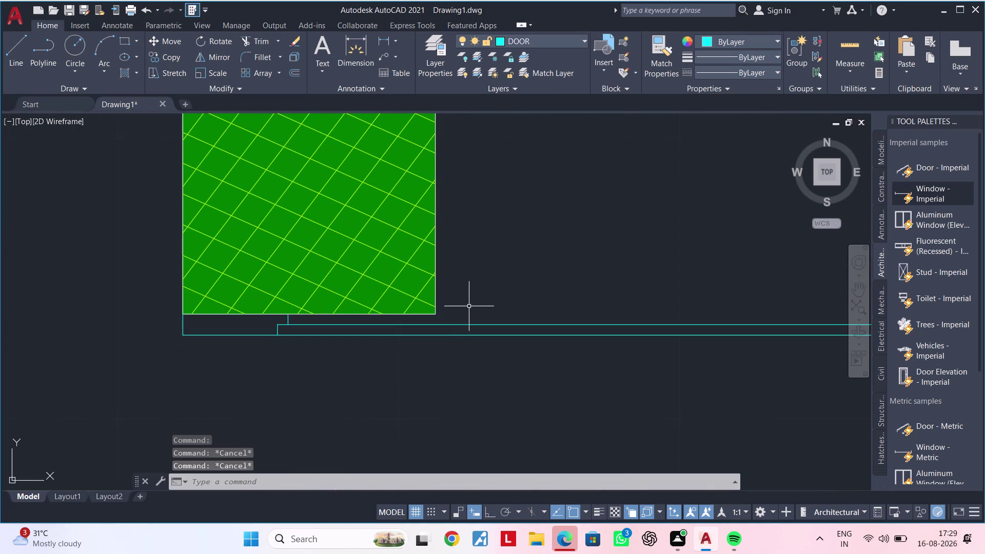
Zoom out over the dress room doors and cancel any pending commands.
scroll(down, 3)
scroll(down, 3)
scroll(down, 3)
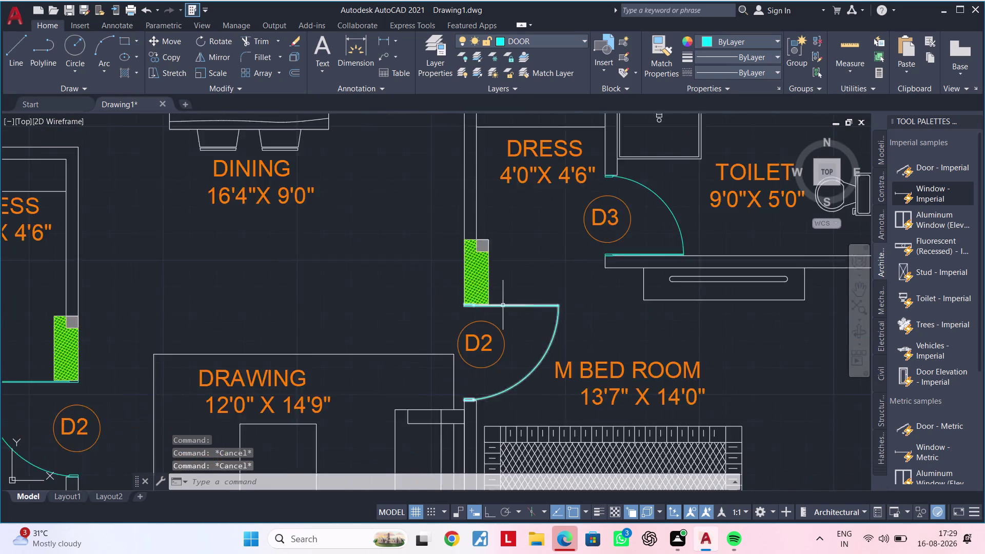
scroll(down, 3)
middle_drag(516, 331, 581, 307)
scroll(up, 3)
scroll(up, 3)
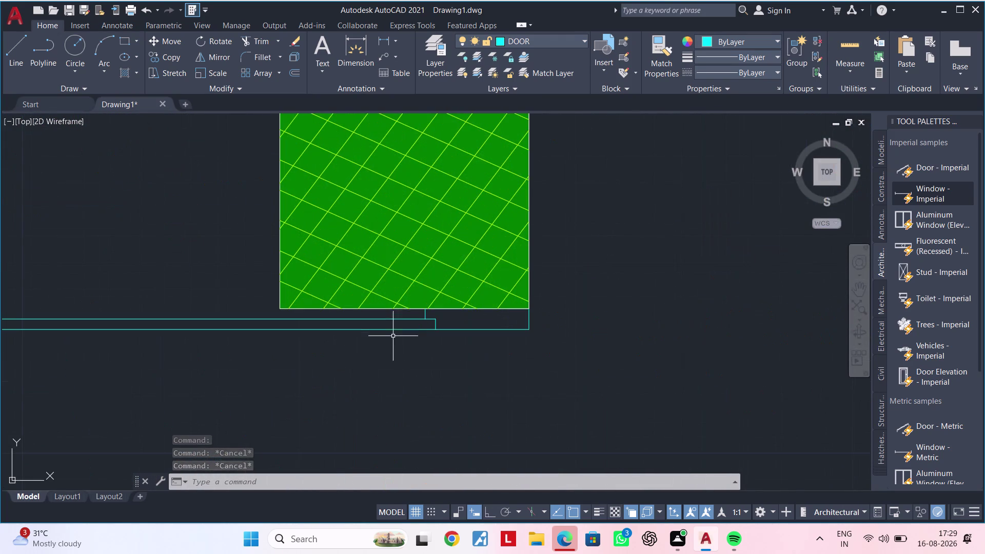
scroll(up, 3)
scroll(down, 3)
scroll(down, 3)
scroll(down, 3)
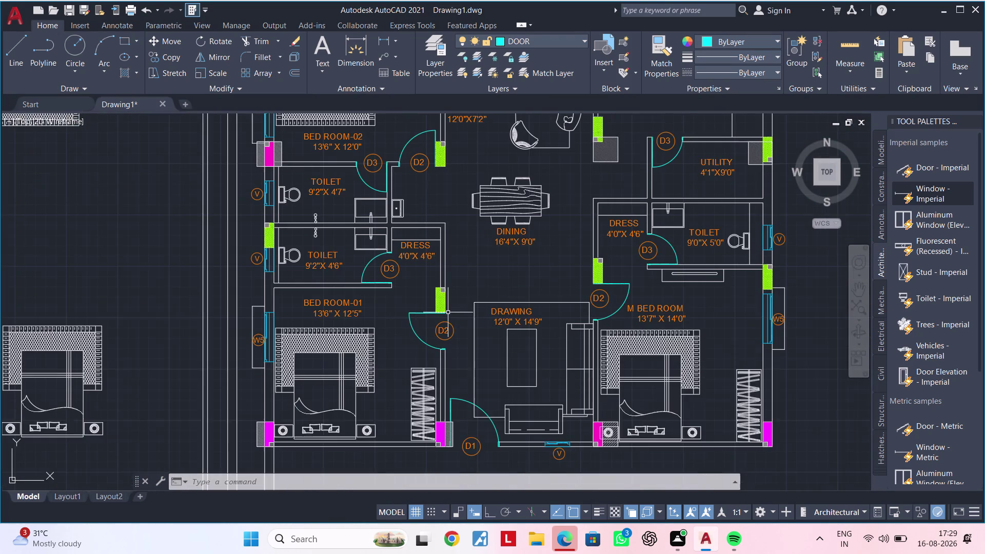
middle_drag(449, 313, 391, 374)
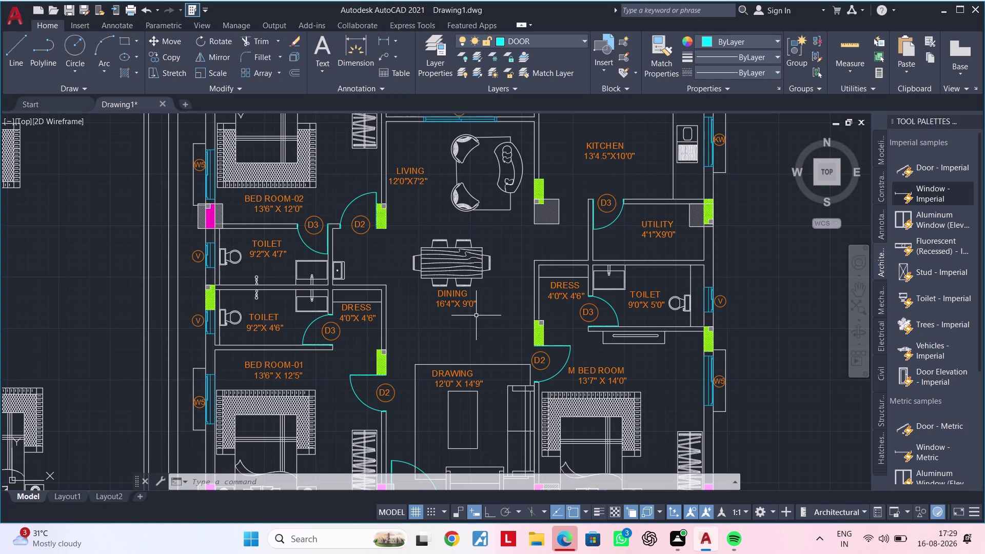
key(Escape)
key(Escape)
key(Escape)
key(Escape)
key(Escape)
key(Escape)
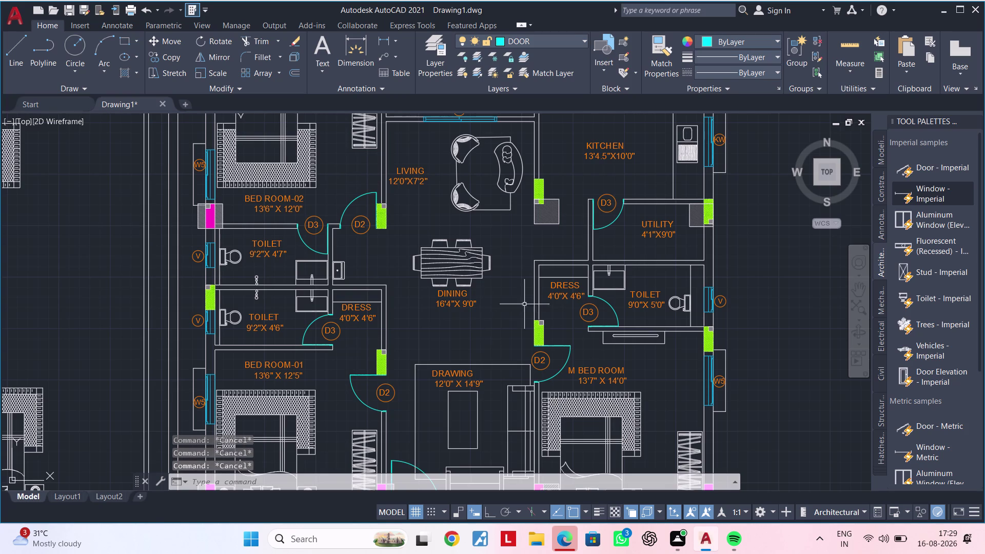
Pan to show the full apartment plan and open the layer manager.
scroll(down, 3)
middle_drag(431, 208, 352, 316)
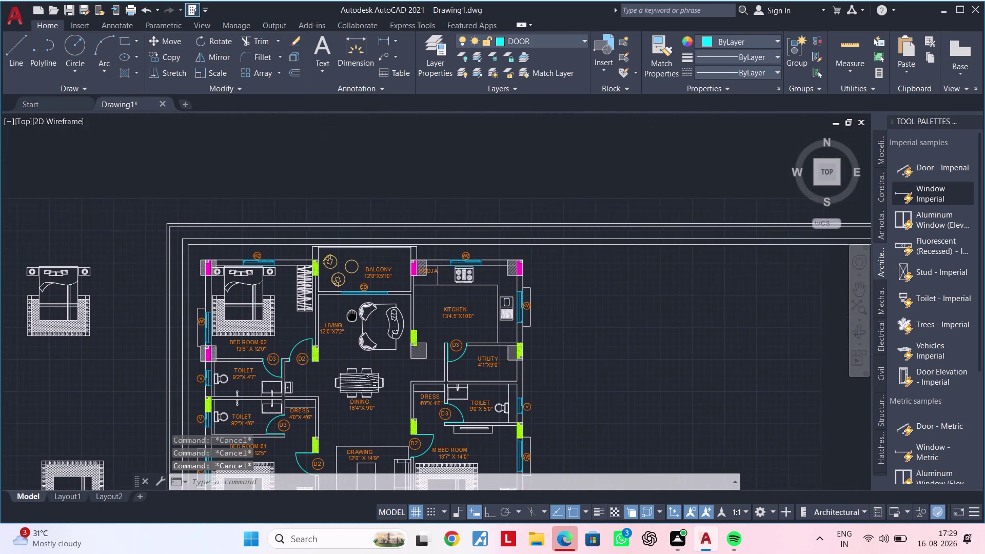
middle_drag(351, 315, 348, 315)
scroll(up, 3)
click(441, 45)
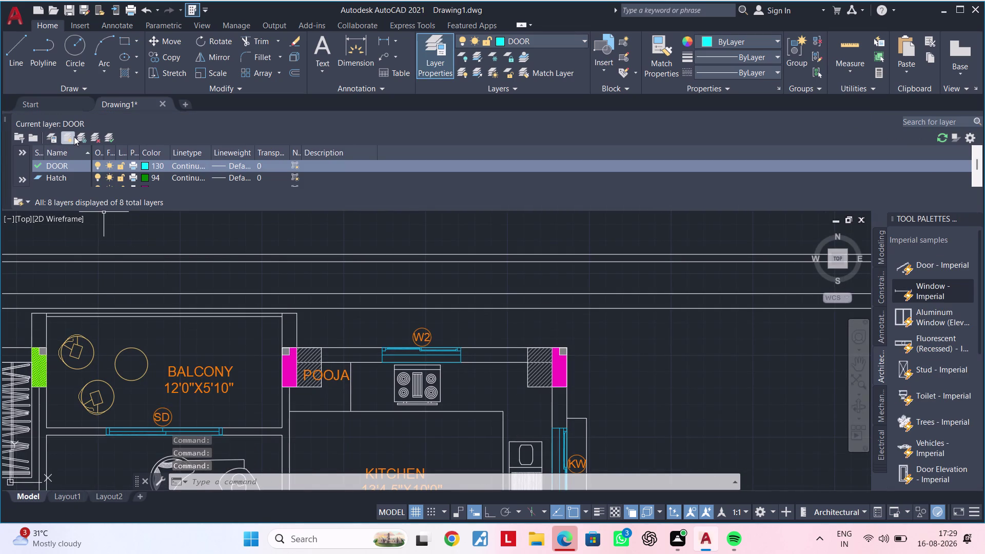
Create a new layer named INNER WALL.
click(73, 137)
key(BackSpace)
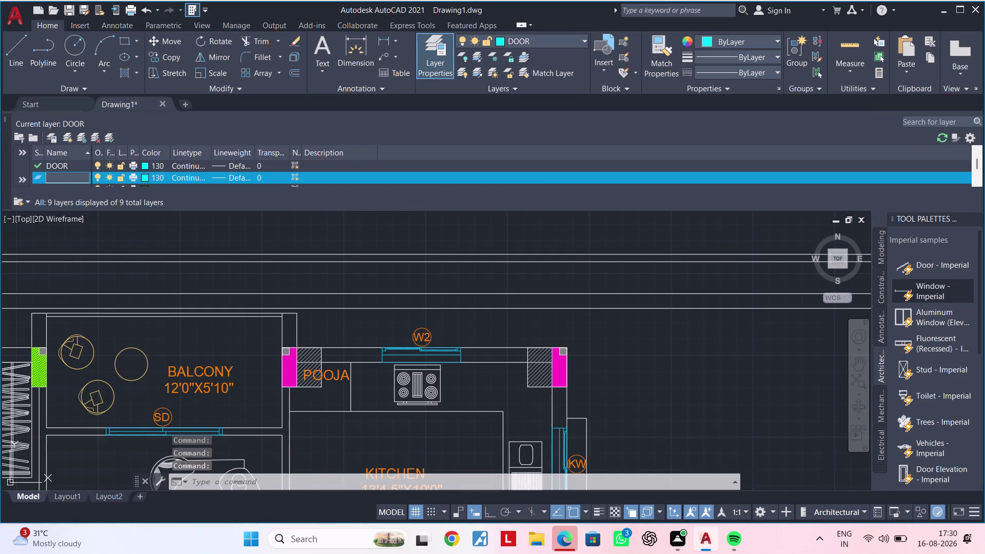
text(INN)
text(ER)
key(space)
text(WA)
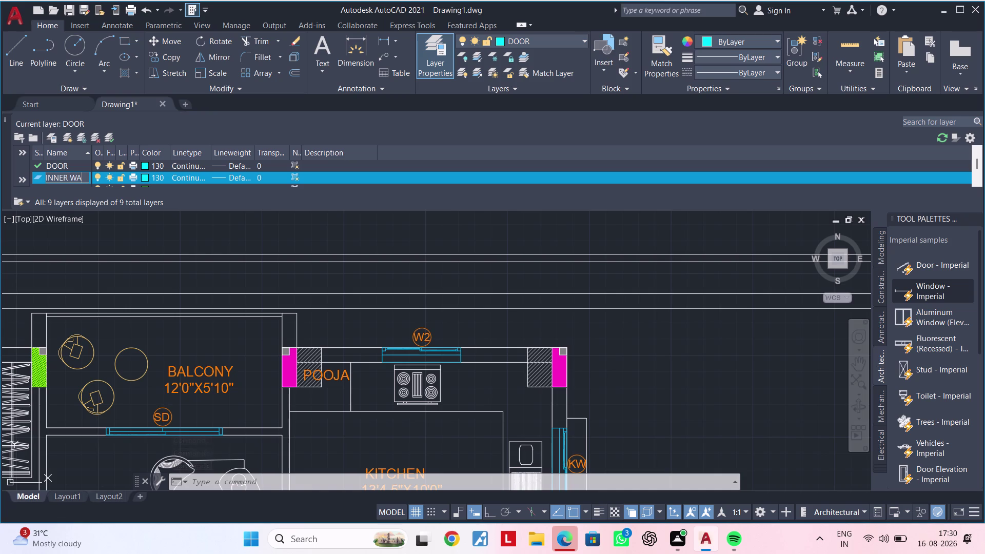
text(LL)
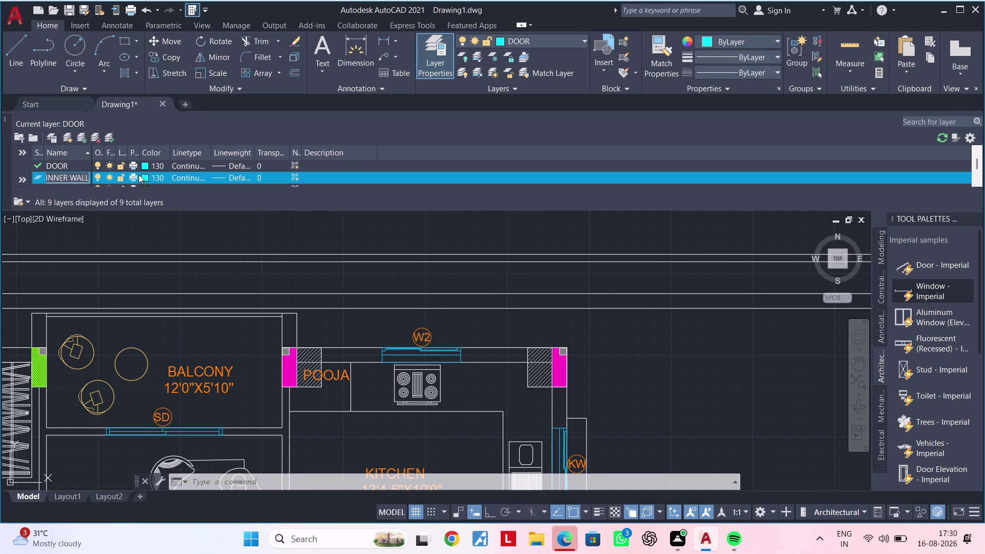
Give the INNER WALL layer blue colour 160.
click(146, 179)
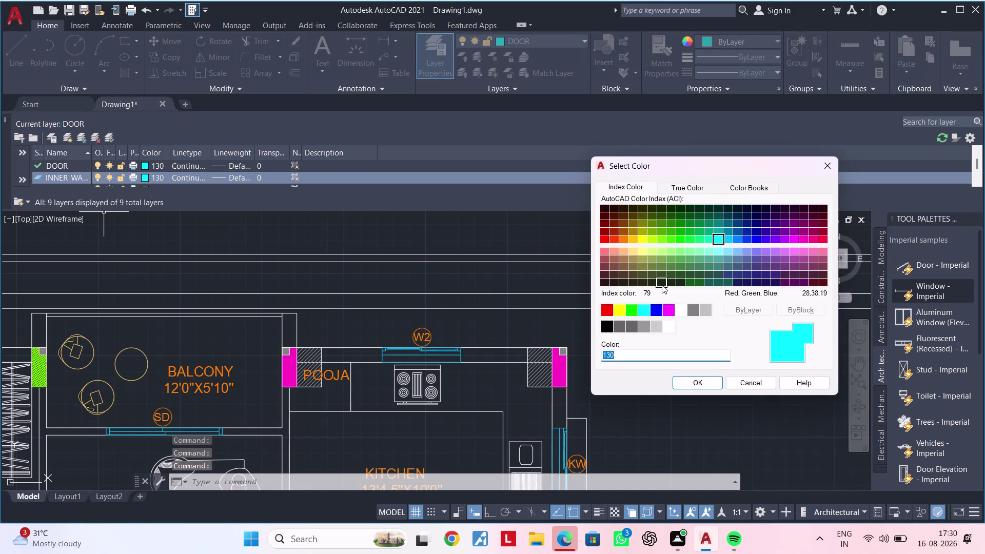
click(745, 239)
click(705, 382)
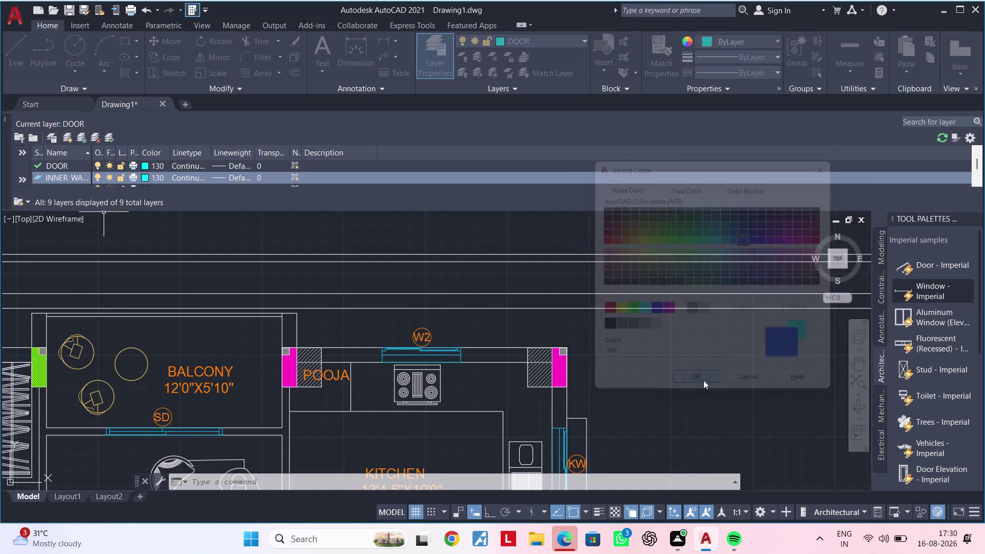
click(330, 294)
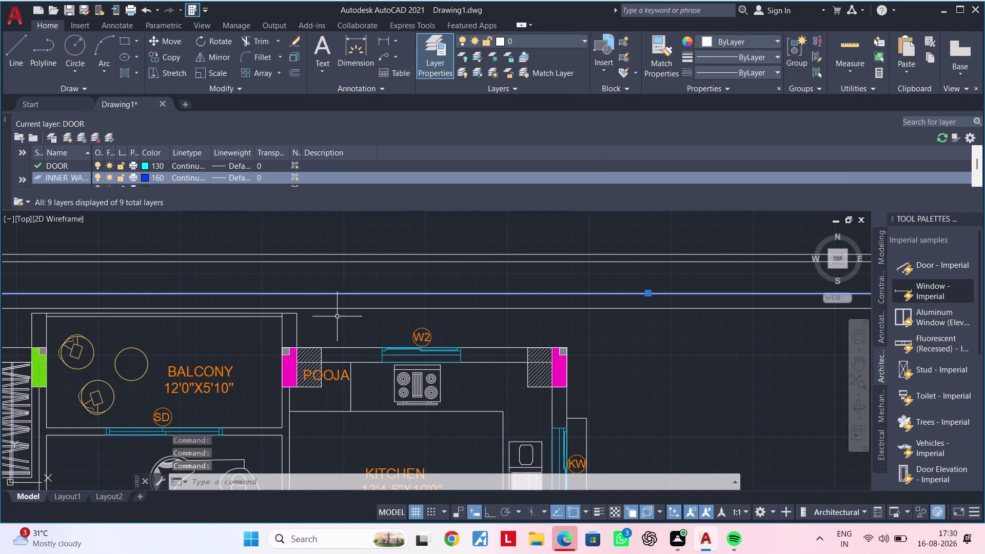
click(345, 308)
Pan to the end of the wall line, then clear the line selection.
scroll(down, 3)
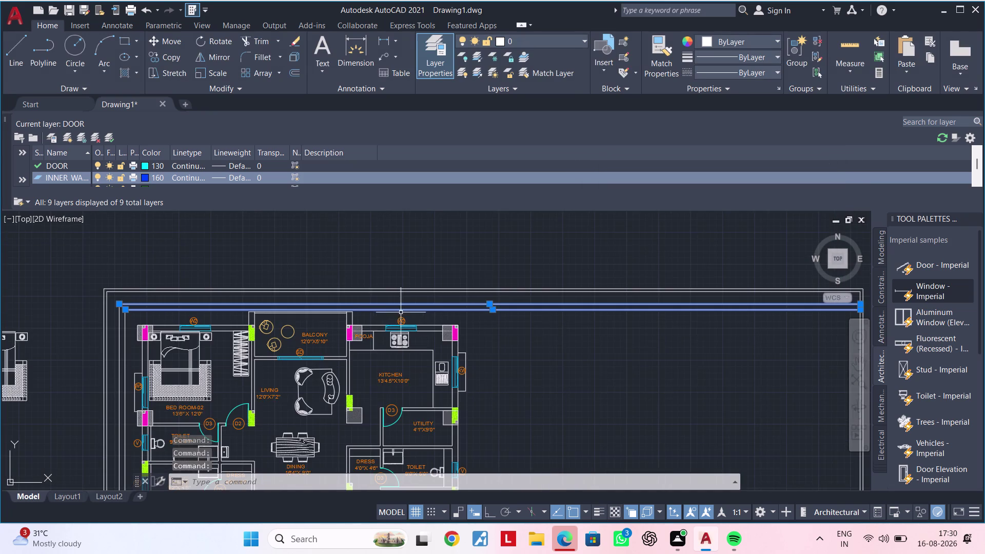
middle_drag(736, 375, 564, 288)
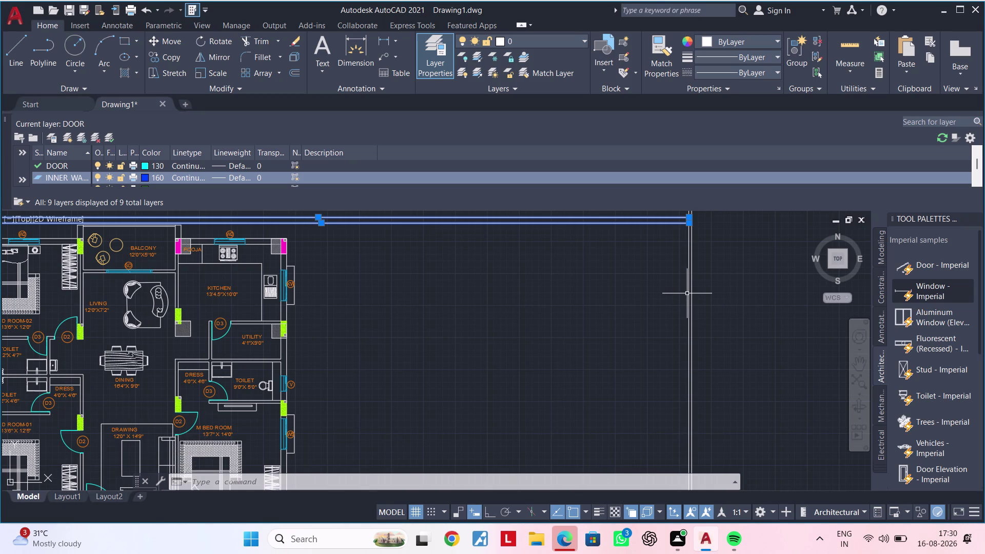
key(Escape)
key(Escape)
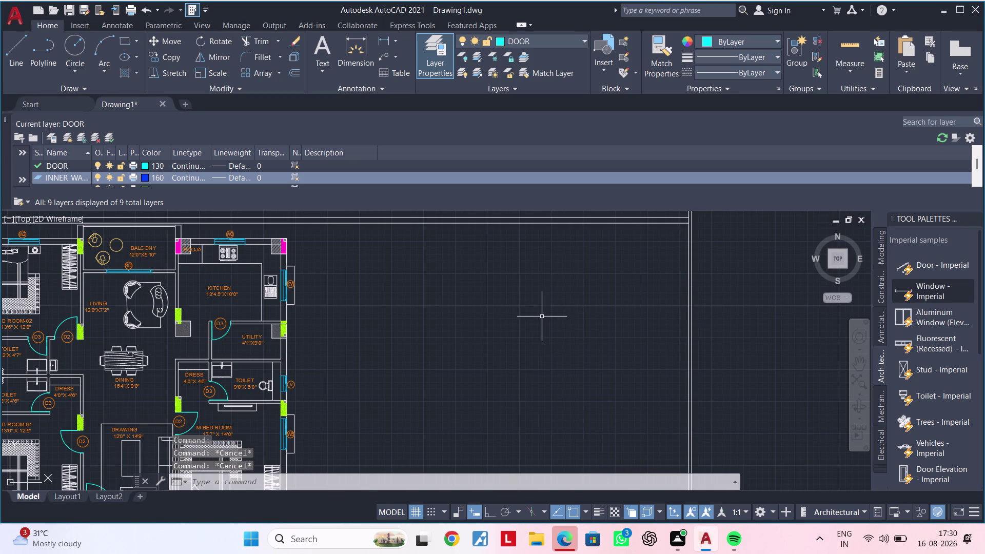
Pan and zoom out to bring the whole floor plan into view.
middle_drag(527, 317, 617, 317)
scroll(down, 3)
middle_drag(596, 332, 654, 305)
middle_drag(610, 303, 555, 283)
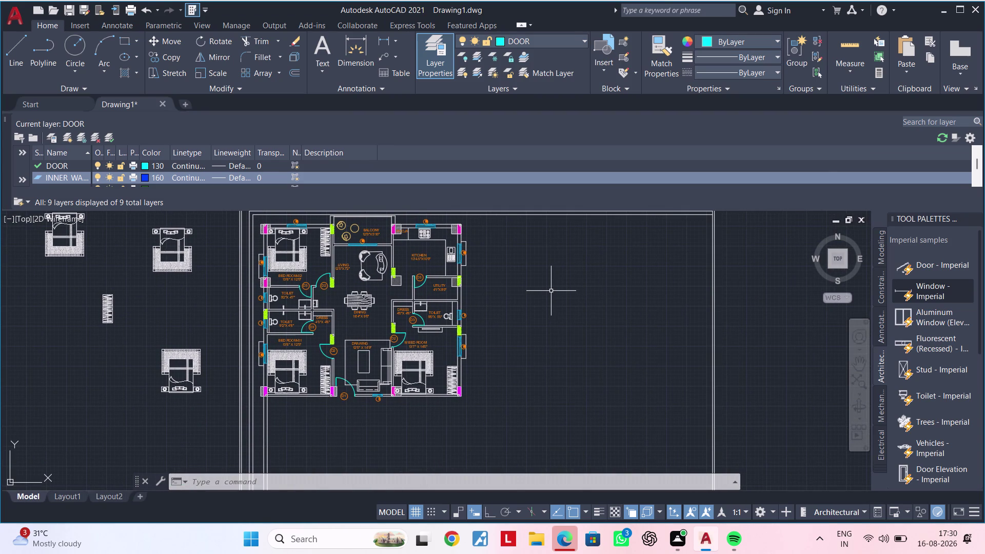
middle_drag(495, 298, 434, 327)
scroll(down, 3)
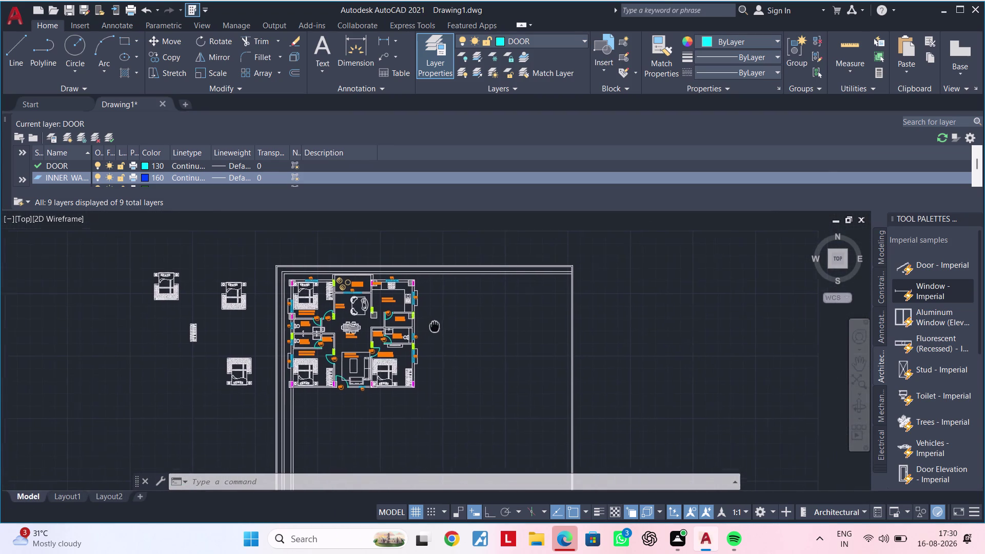
middle_drag(433, 326, 433, 327)
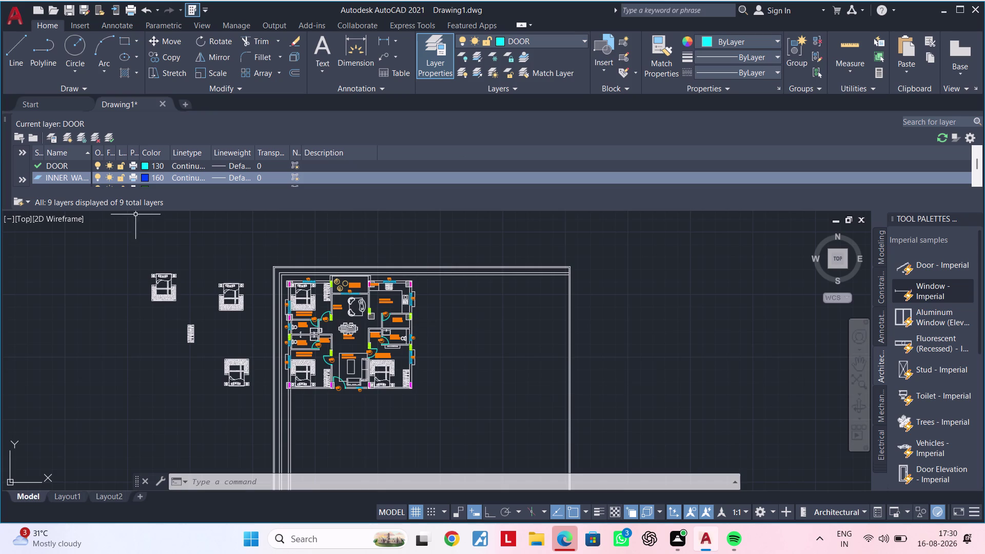
Pan across the rooms, centering the bedroom, balcony and kitchen.
scroll(up, 3)
middle_drag(349, 323, 549, 333)
middle_drag(528, 334, 514, 359)
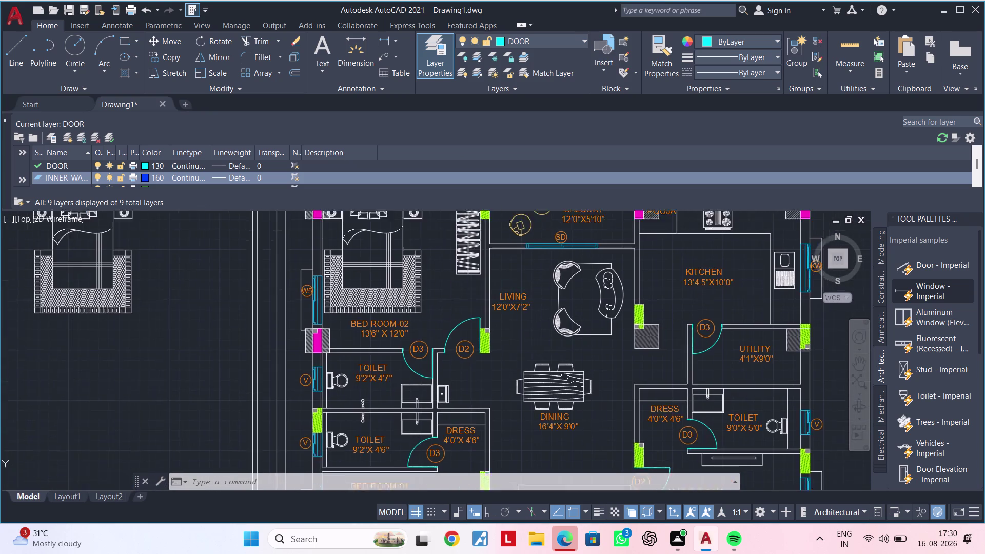
middle_drag(514, 359, 452, 434)
middle_drag(475, 374, 414, 380)
scroll(down, 3)
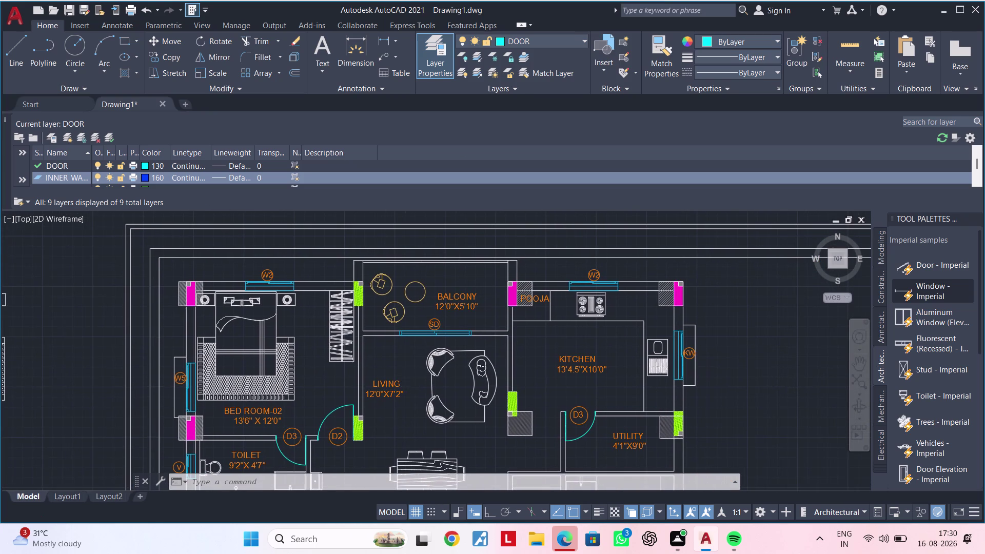
middle_drag(408, 370, 327, 303)
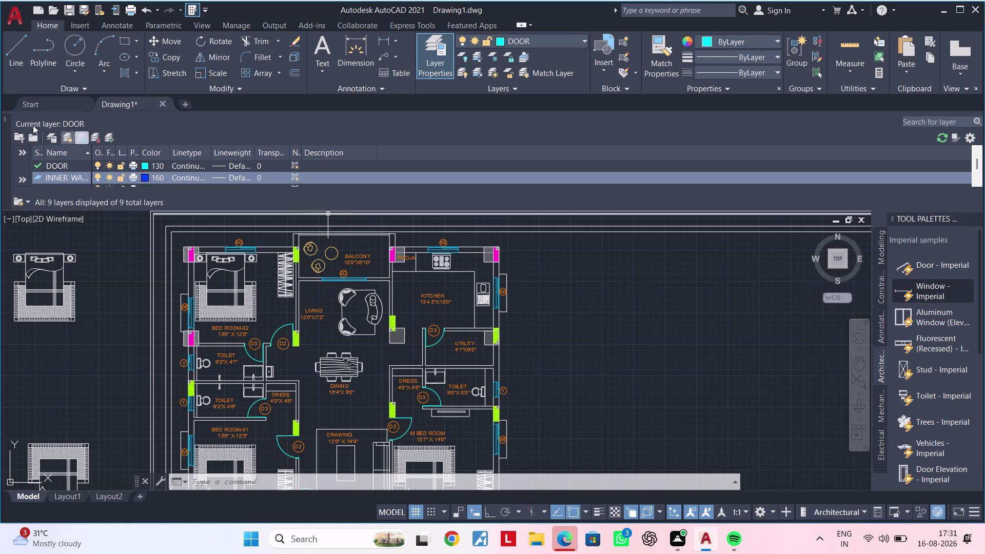
Close the Layer Properties Manager, recenter the full plan, and start saving.
click(7, 120)
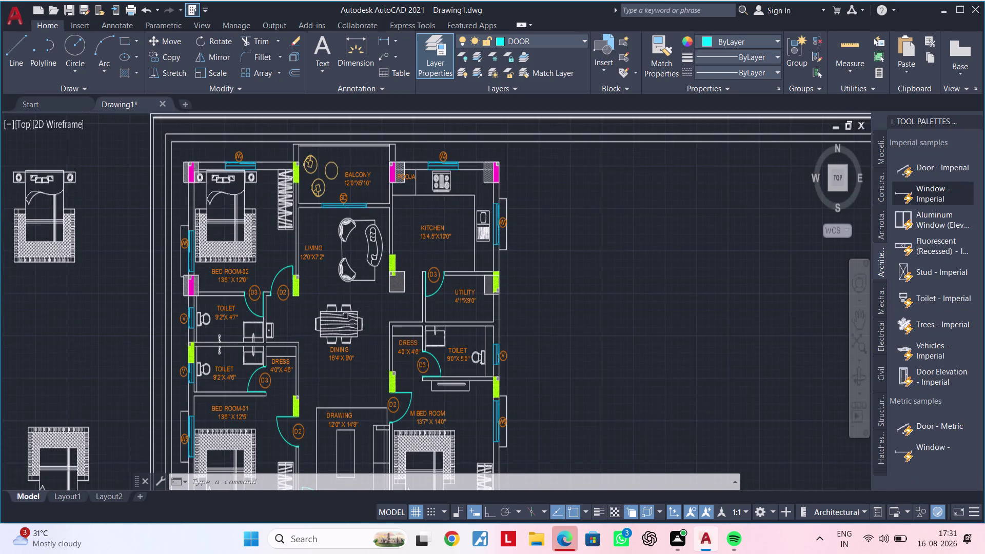
middle_drag(343, 321, 384, 251)
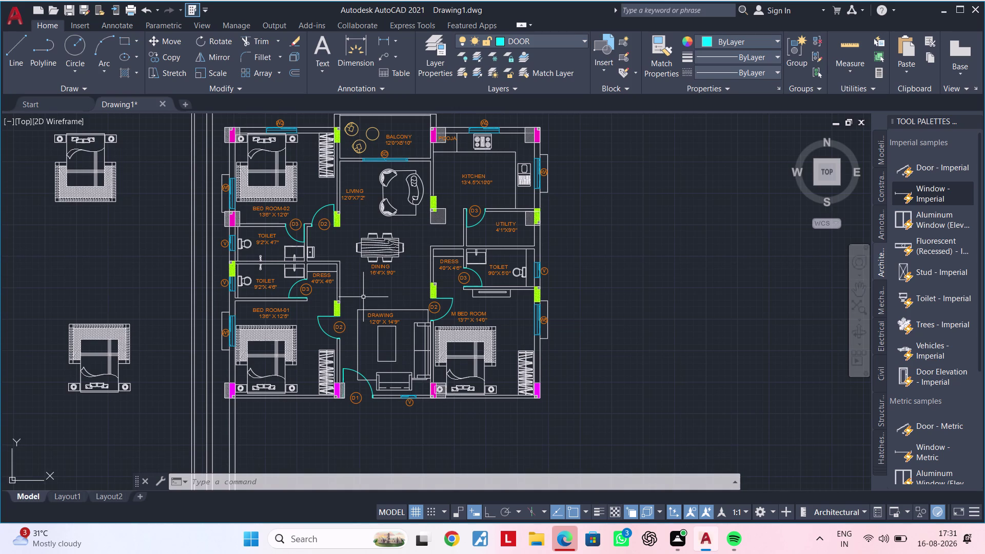
key(ctrl+s)
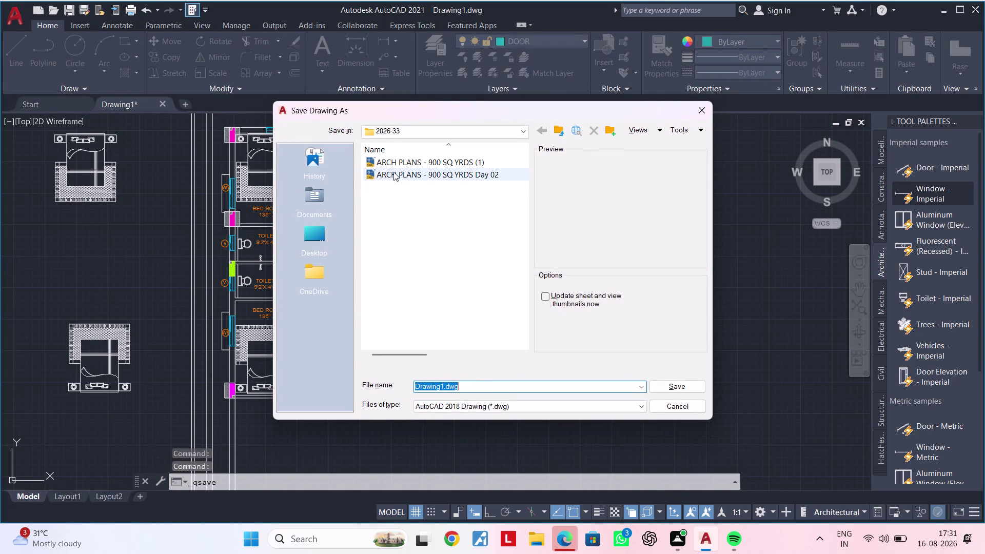
Browse to the Downloads > Autocad > FUJI PLAN folder in Save Drawing As.
click(402, 130)
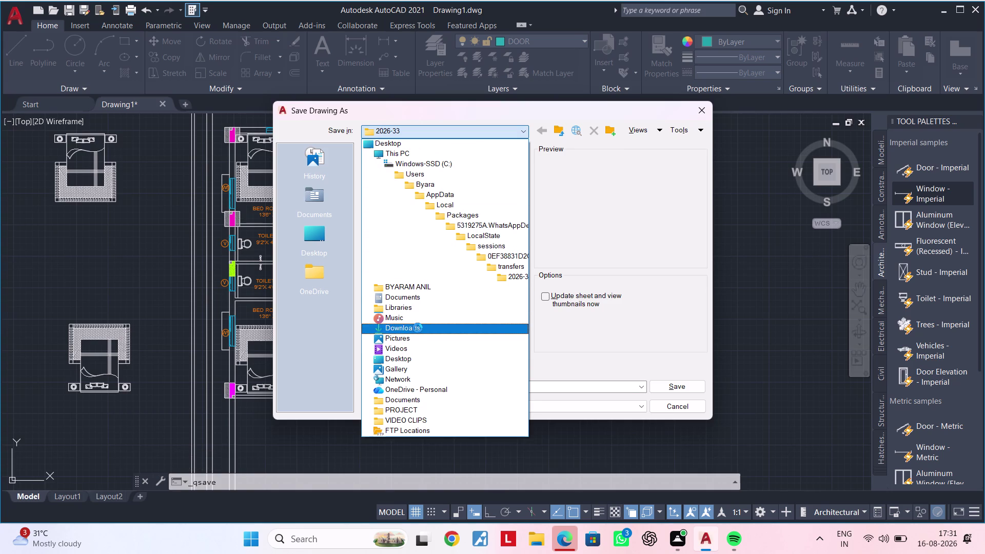
double_click(417, 328)
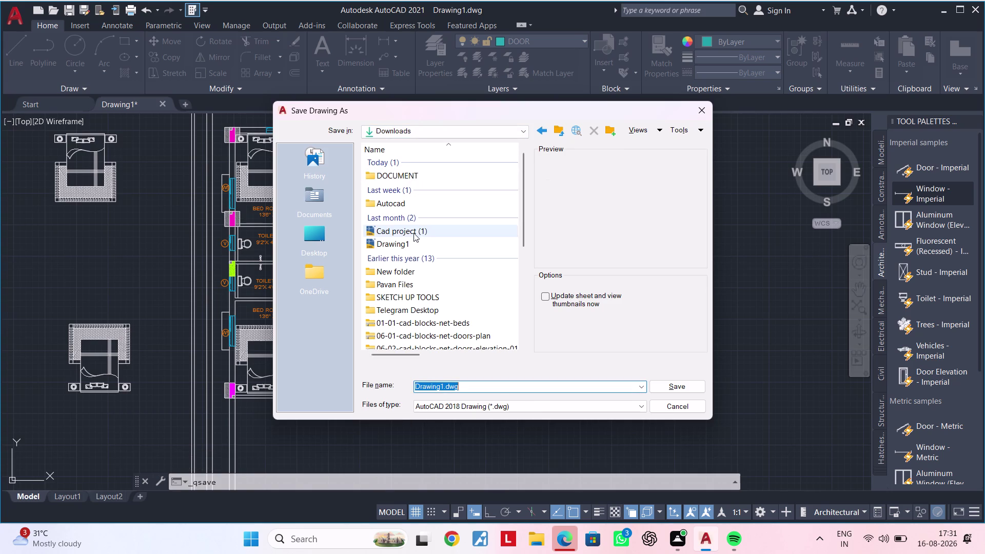
double_click(409, 205)
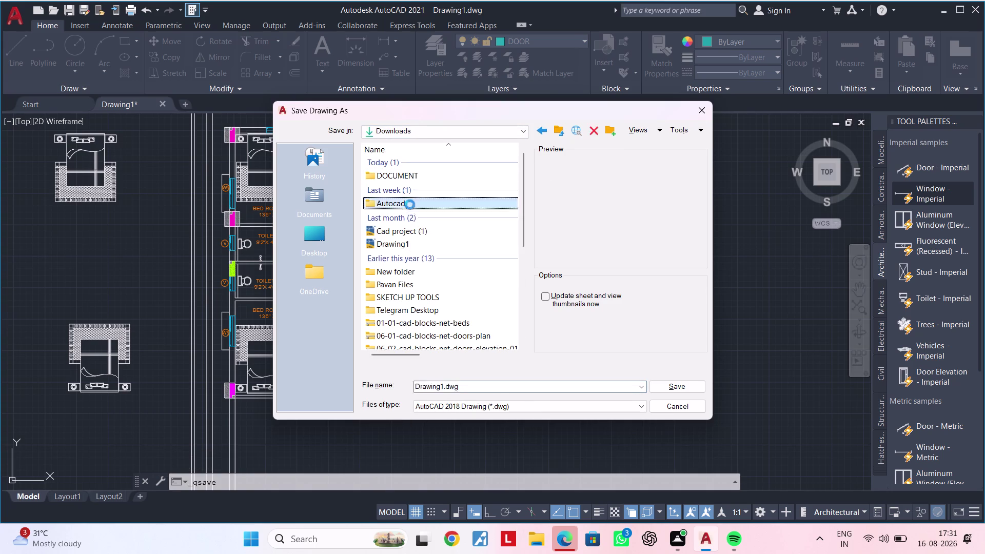
double_click(410, 174)
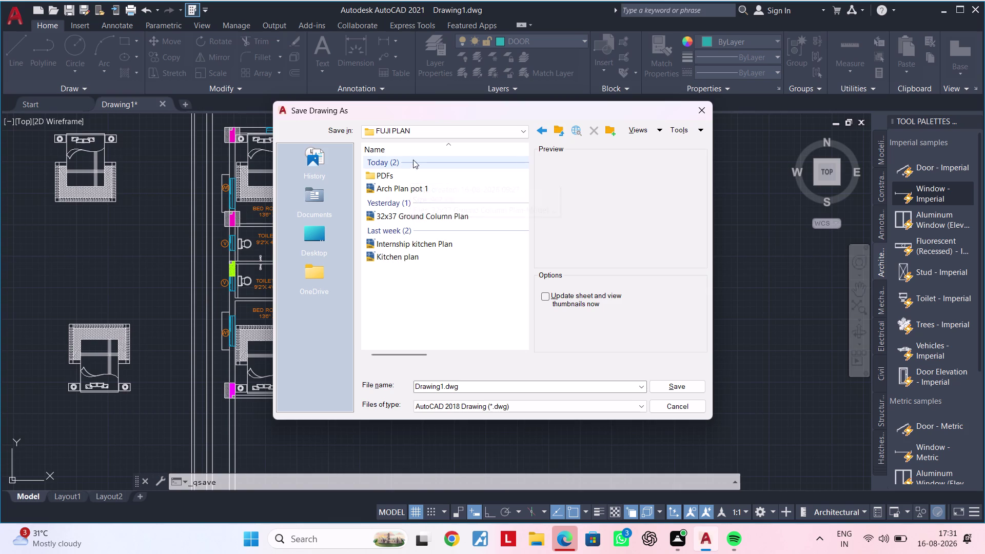
Replace the file name with 'GROUND FLOOR POLT 2'.
click(466, 385)
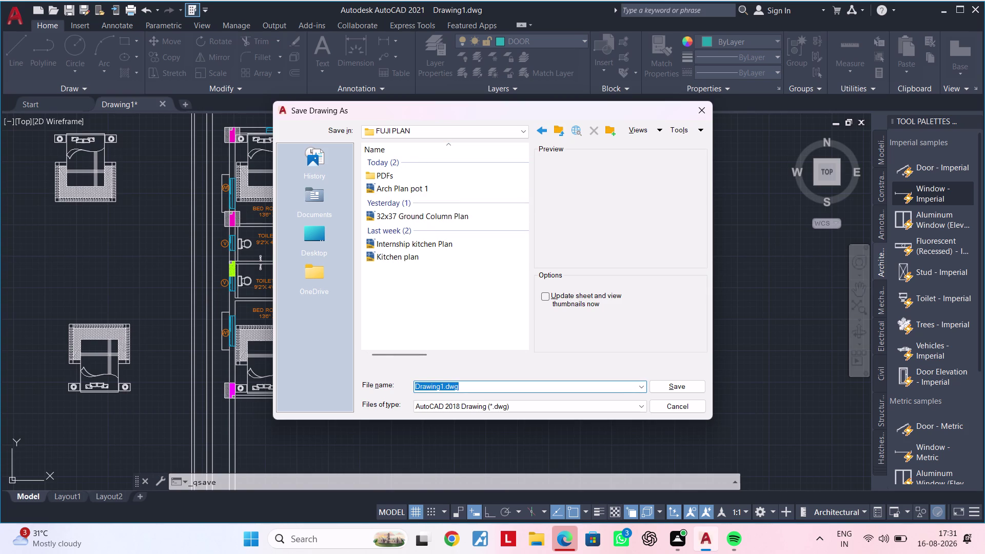
key(BackSpace)
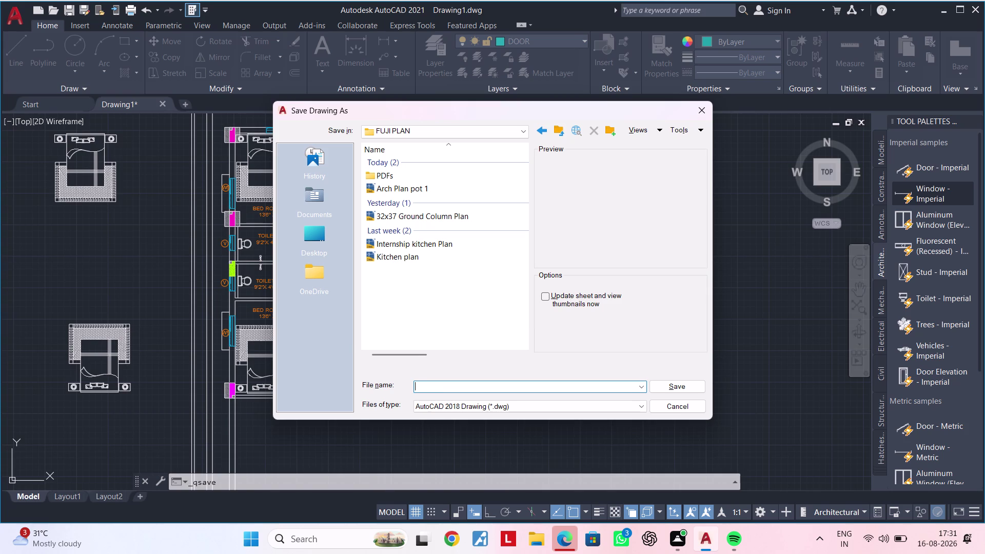
text(GR)
text(OU)
text(N)
text(D FLO)
text(OR)
key(space)
text(POLT)
key(space)
text(2)
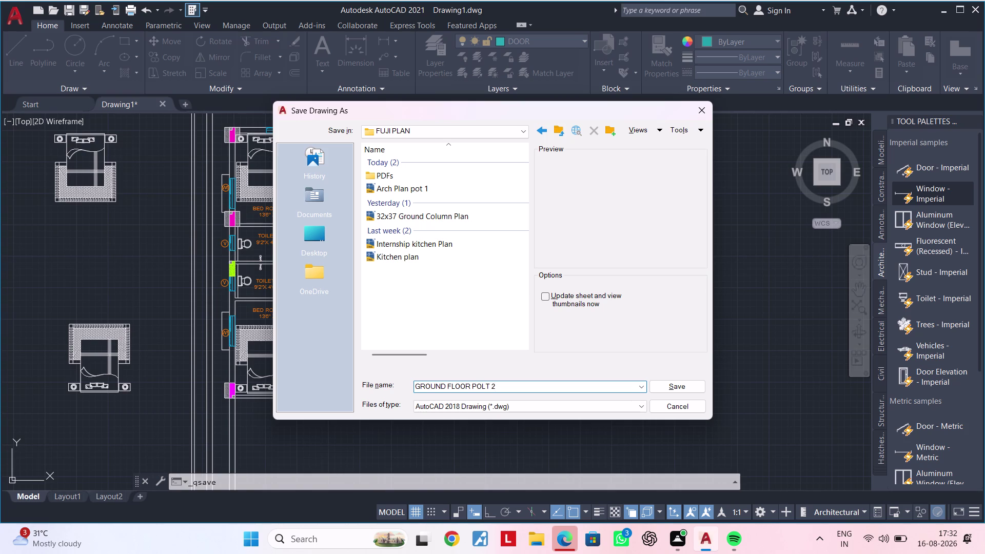
Save the drawing as GROUND FLOOR POLT 2.dwg in FUJI PLAN.
click(490, 383)
key(BackSpace)
key(t)
click(662, 383)
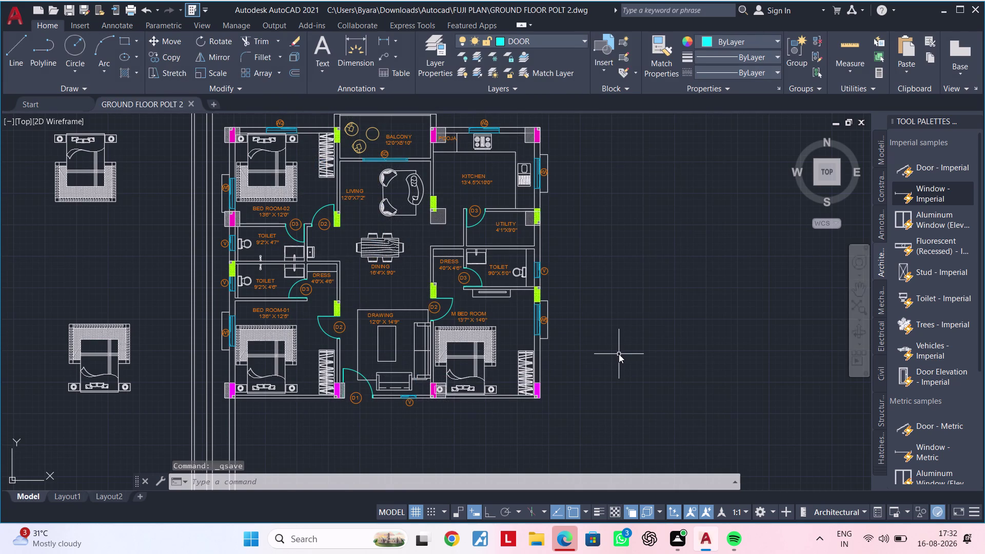
key(ctrl+s)
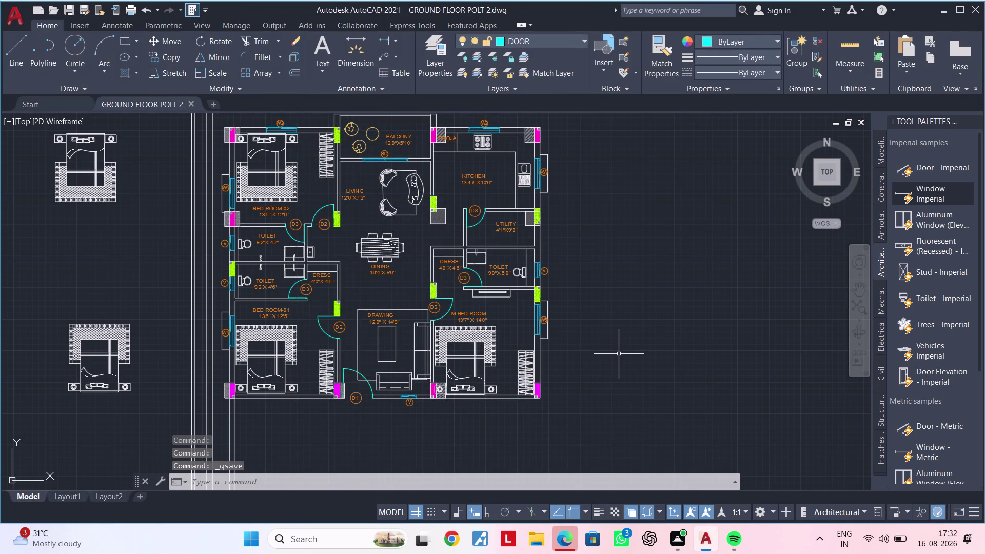
key(ctrl+s)
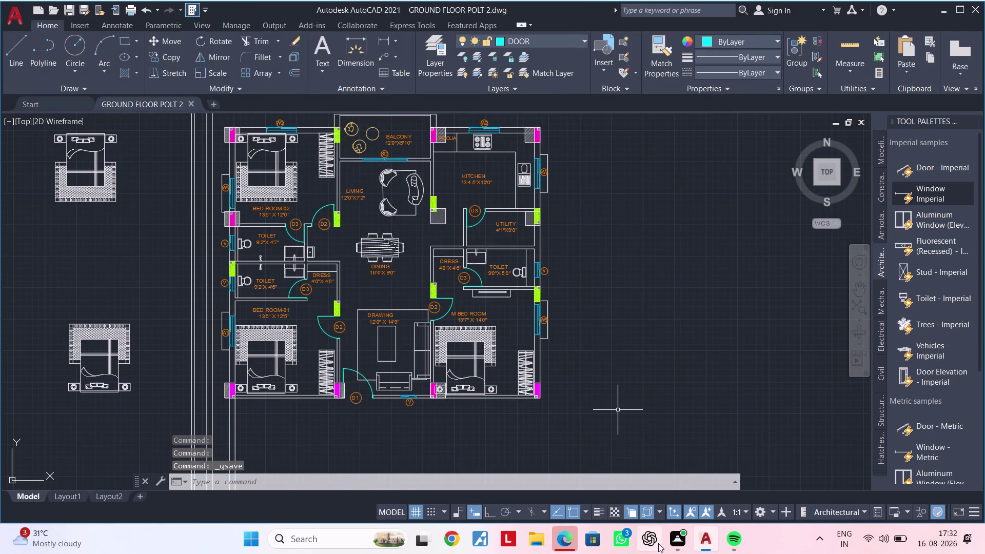